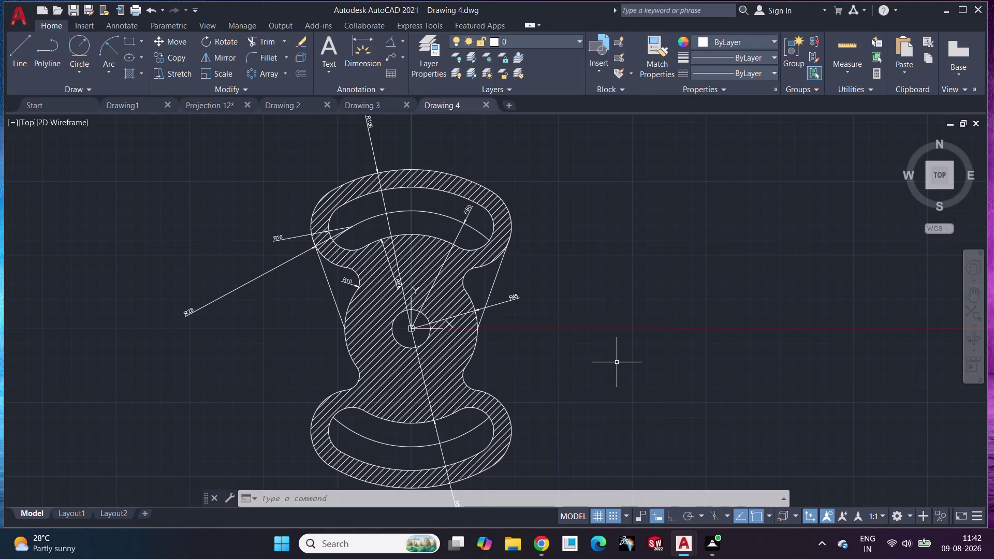
Look over the hatched part in Drawing 4, then start a new blank drawing, Drawing7.
scroll(down, 3)
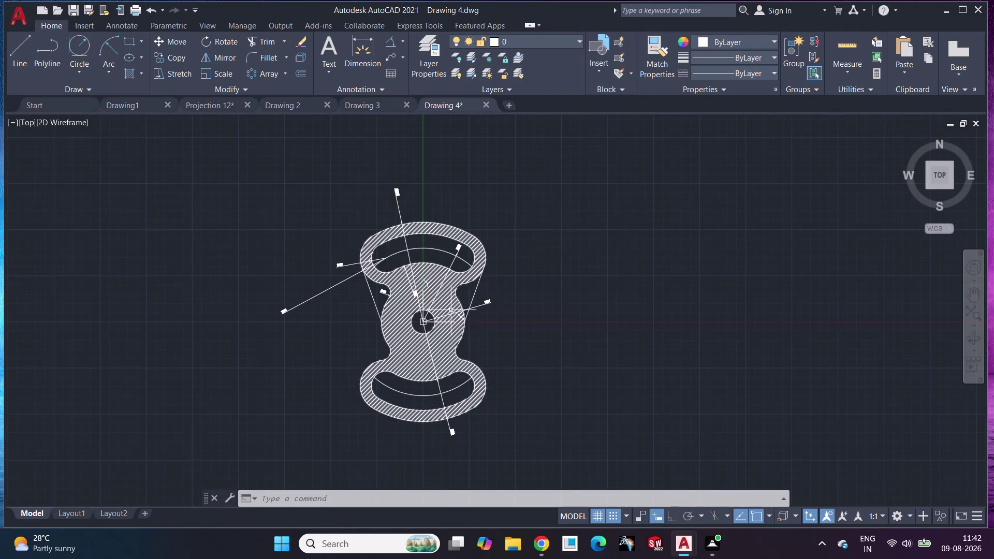
scroll(up, 3)
scroll(down, 3)
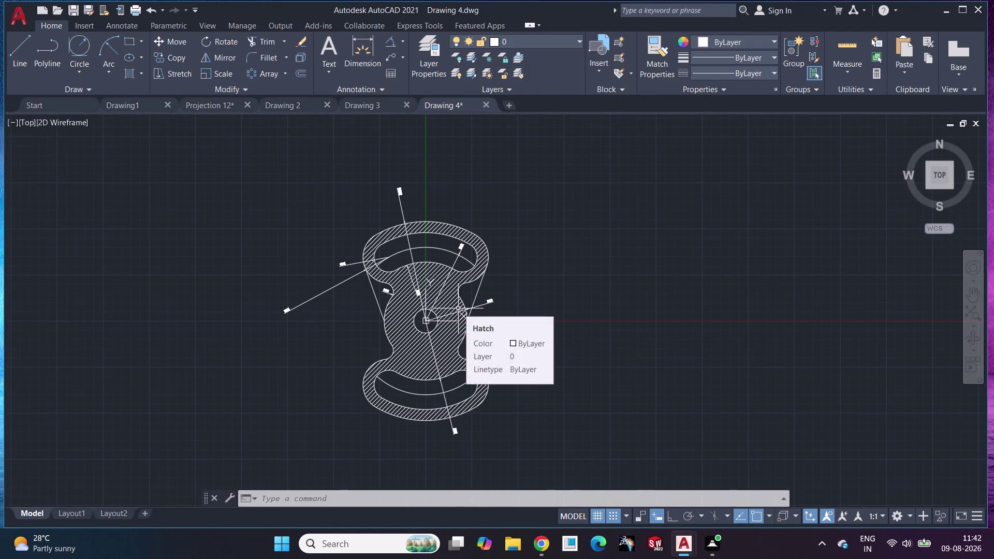
scroll(up, 3)
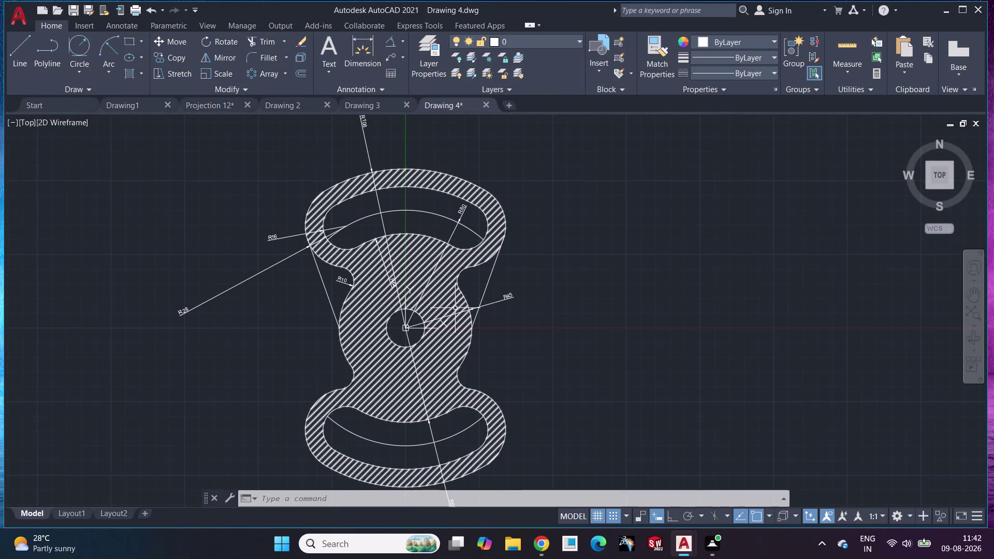
scroll(down, 3)
scroll(up, 3)
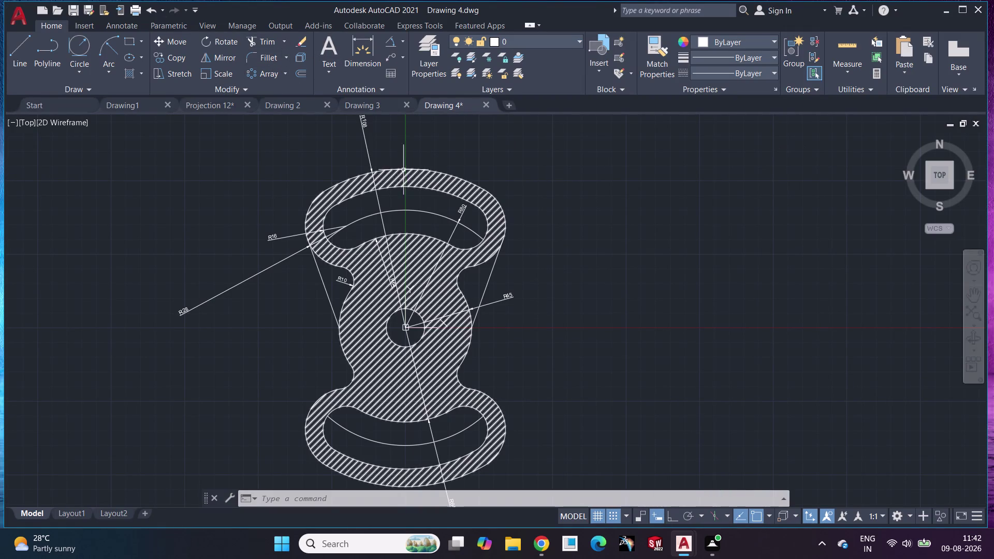
click(505, 105)
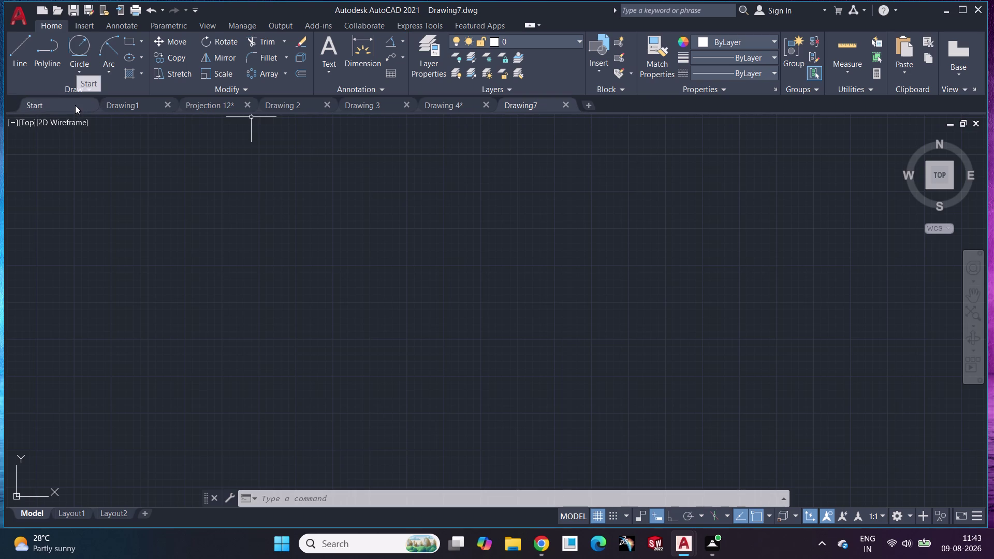
Draw a circle of radius 45 centred at 0,0.
key(c)
key(Return)
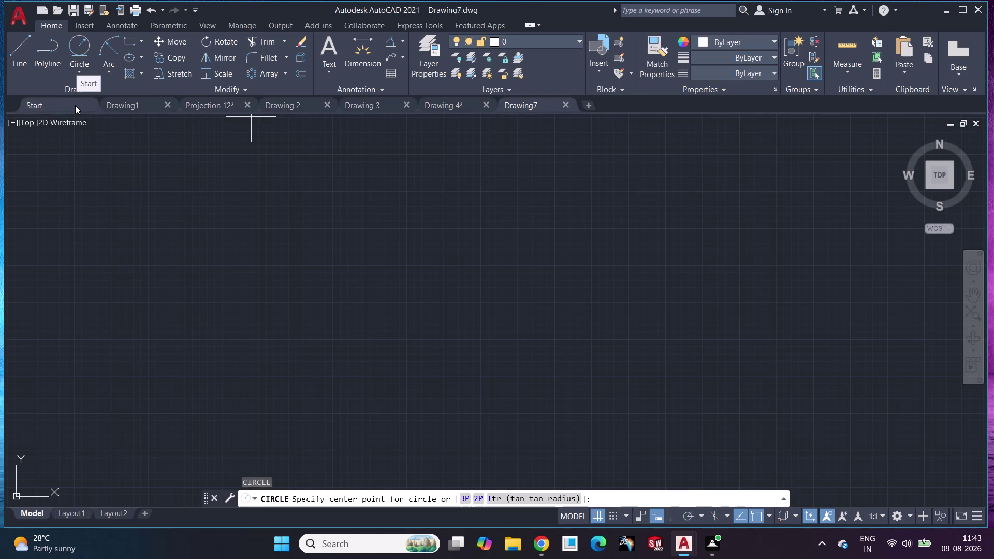
text(0,0)
key(Return)
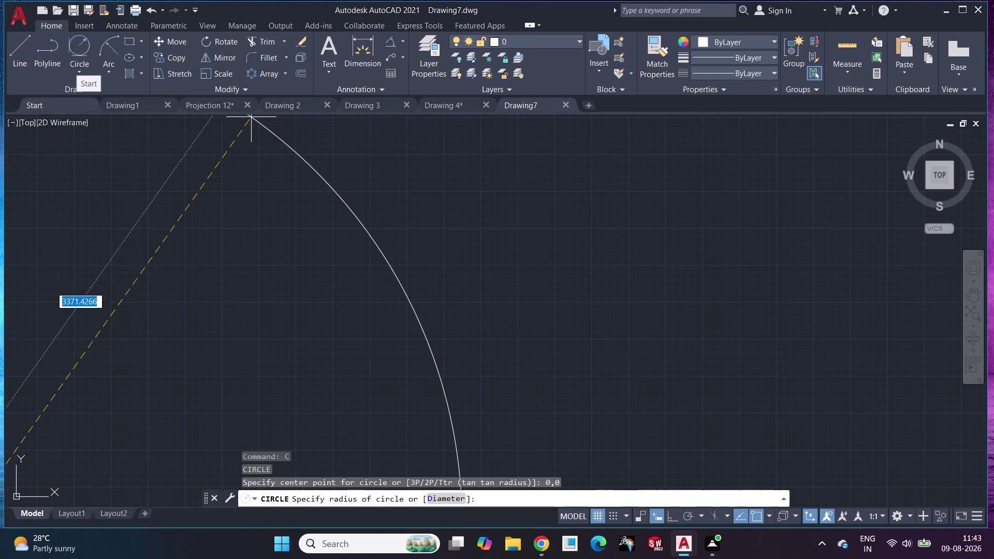
scroll(down, 3)
middle_drag(121, 191, 561, 147)
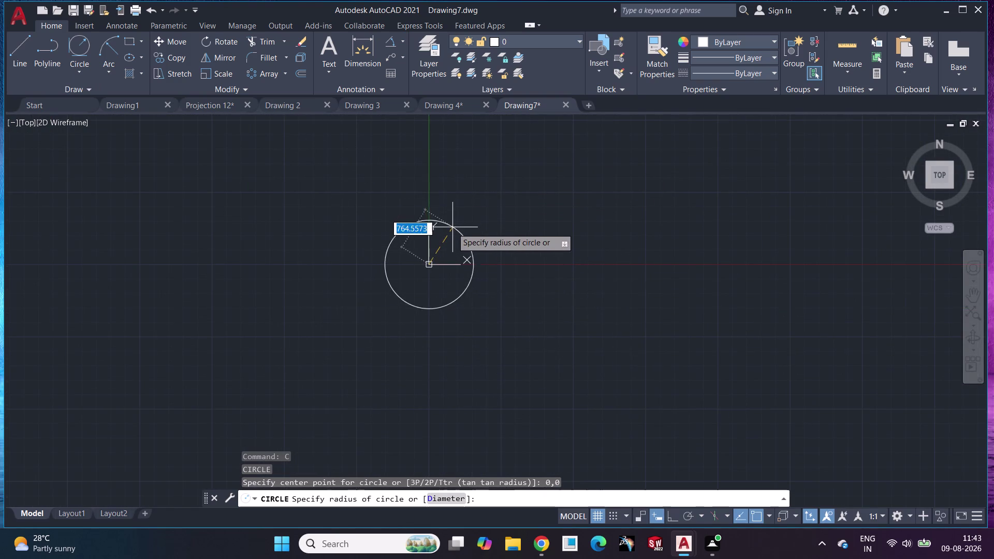
scroll(up, 3)
scroll(up, 3)
middle_drag(425, 242, 489, 153)
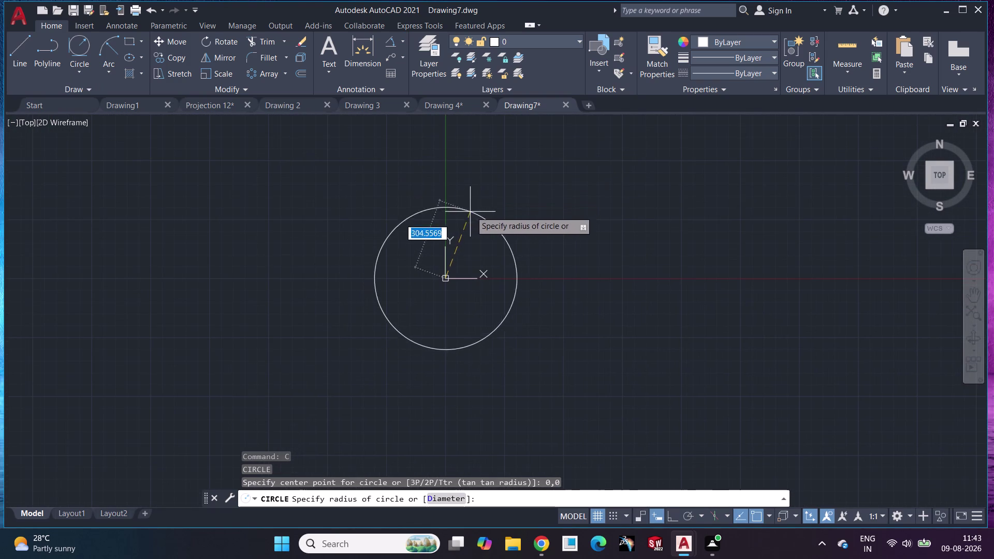
scroll(up, 3)
middle_drag(452, 221, 490, 137)
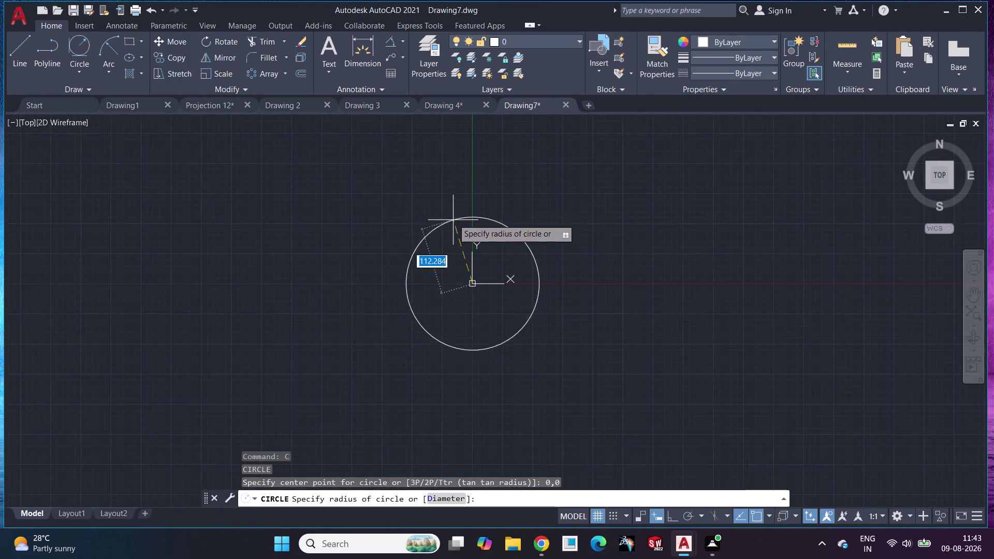
middle_click(453, 220)
scroll(up, 3)
middle_drag(453, 220, 405, 162)
scroll(up, 3)
middle_drag(468, 208, 443, 189)
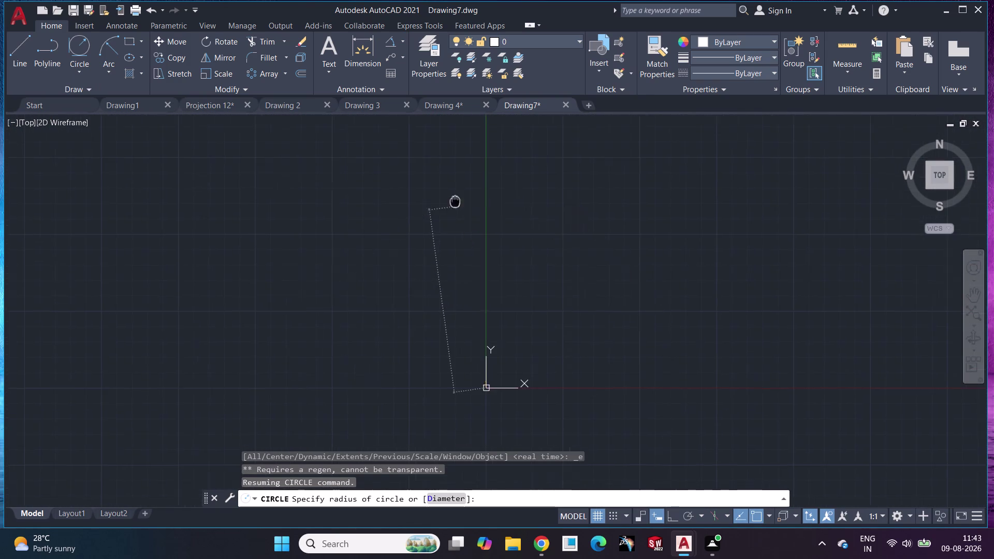
middle_drag(443, 189, 394, 116)
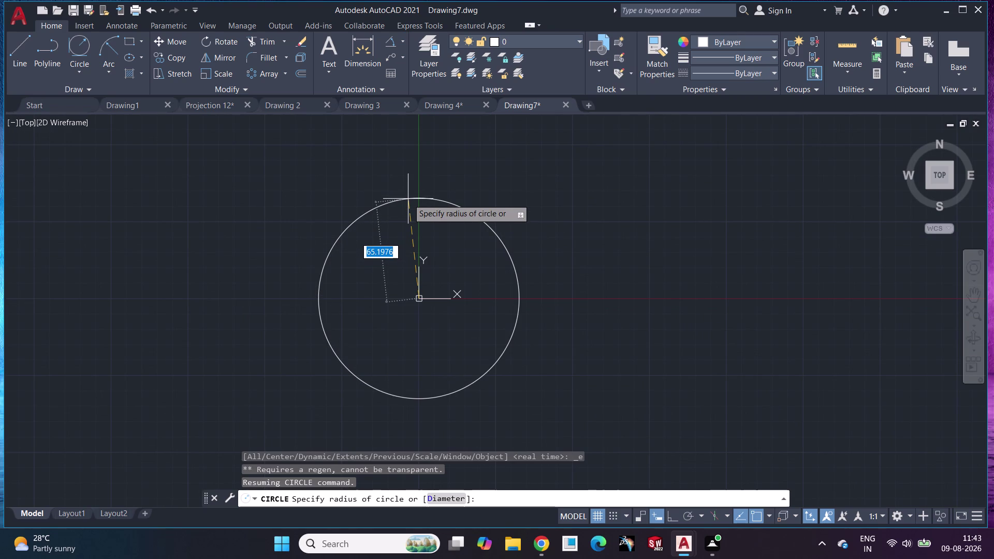
key(9)
key(BackSpace)
text(4)
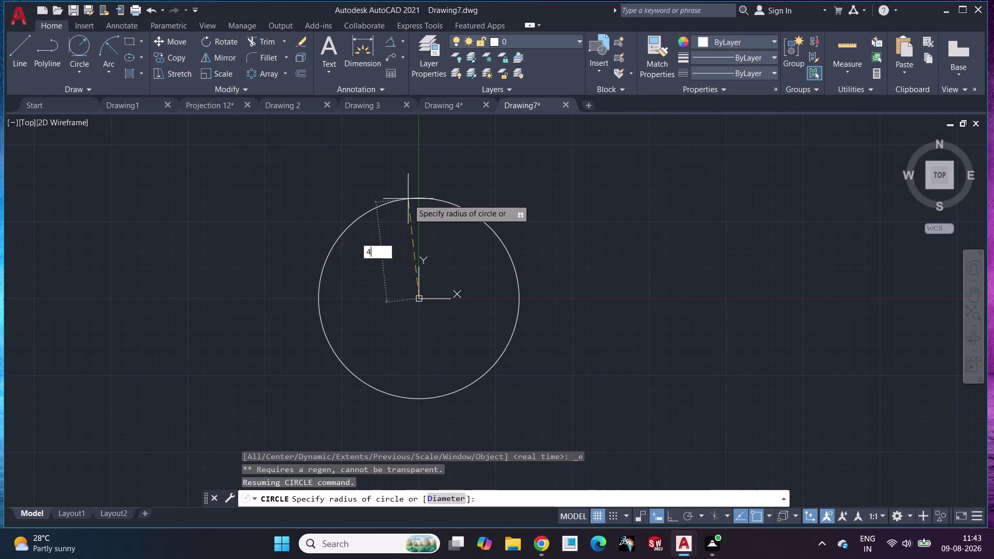
text(5)
key(Return)
scroll(up, 3)
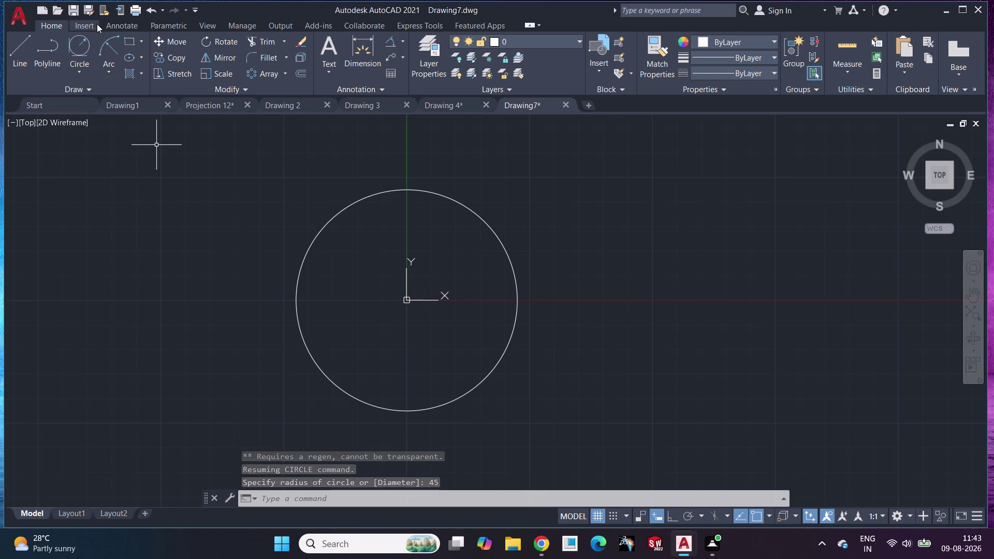
Start a second circle centred at the origin, 0,0.
key(c)
key(Return)
text(0,0)
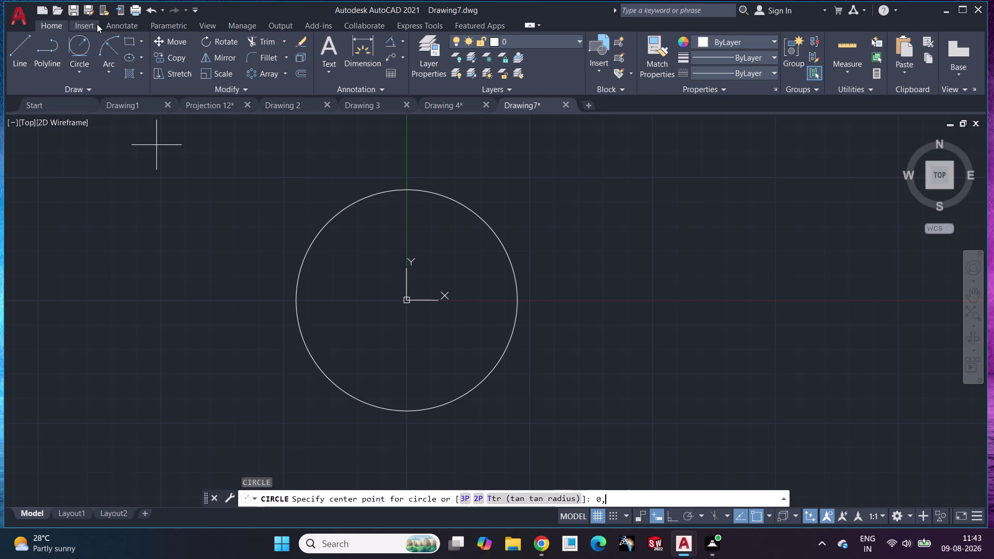
key(Return)
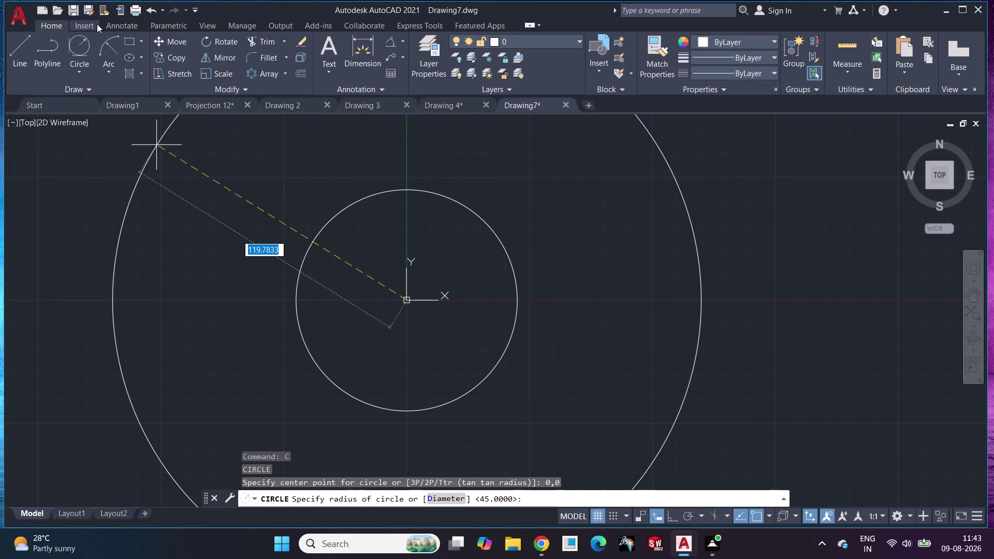
Cancel the oversized stray circle.
key(Escape)
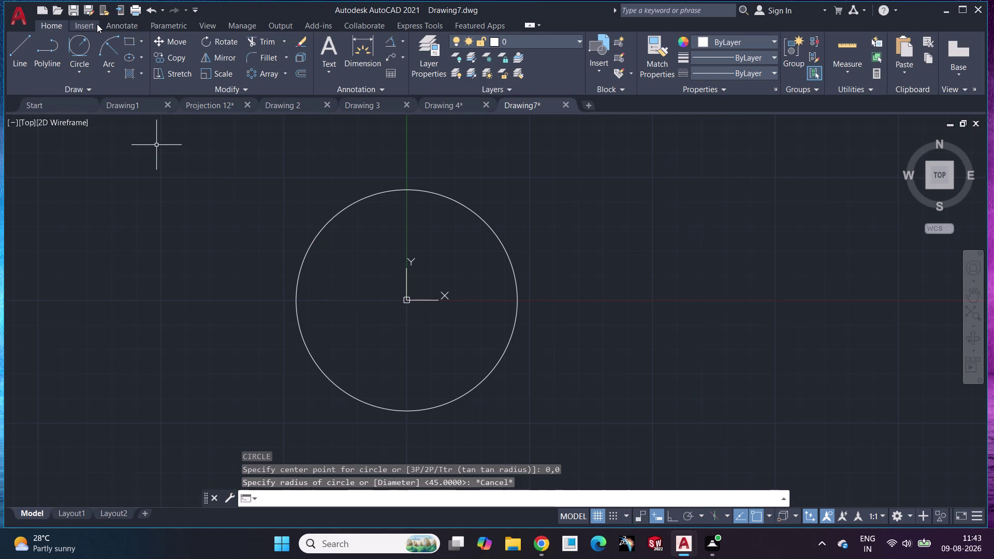
scroll(up, 3)
click(83, 66)
click(86, 68)
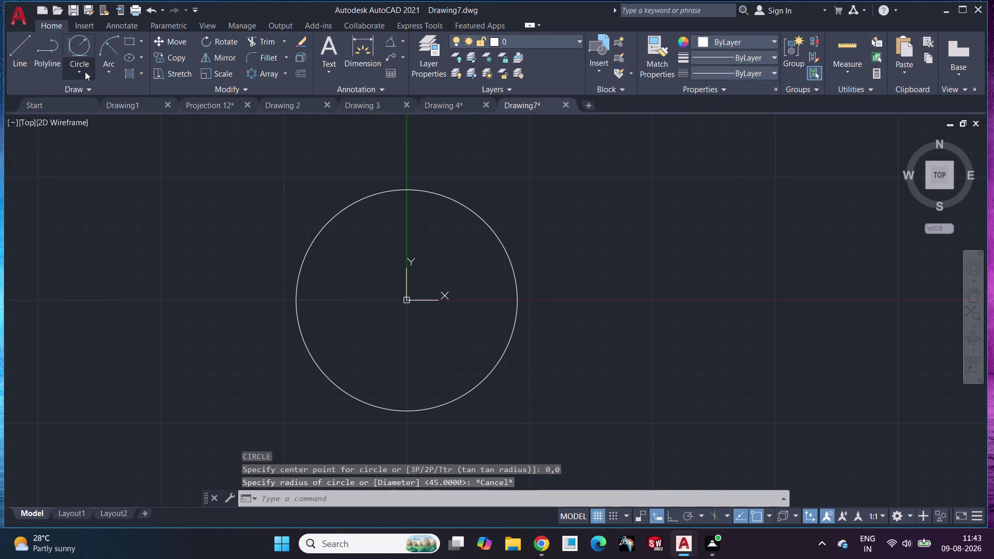
With Ortho on, draw a diameter-55 circle centred on the origin.
click(94, 113)
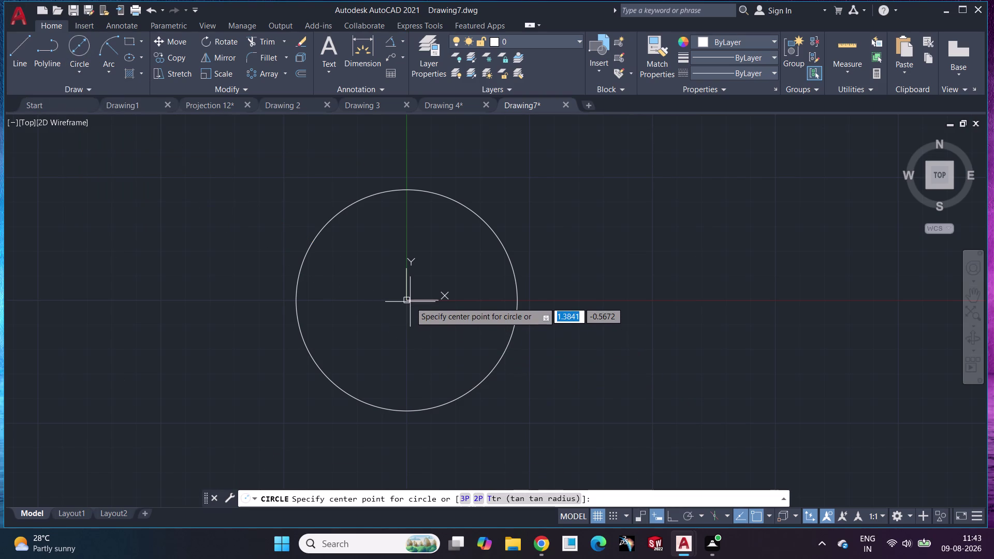
key(F8)
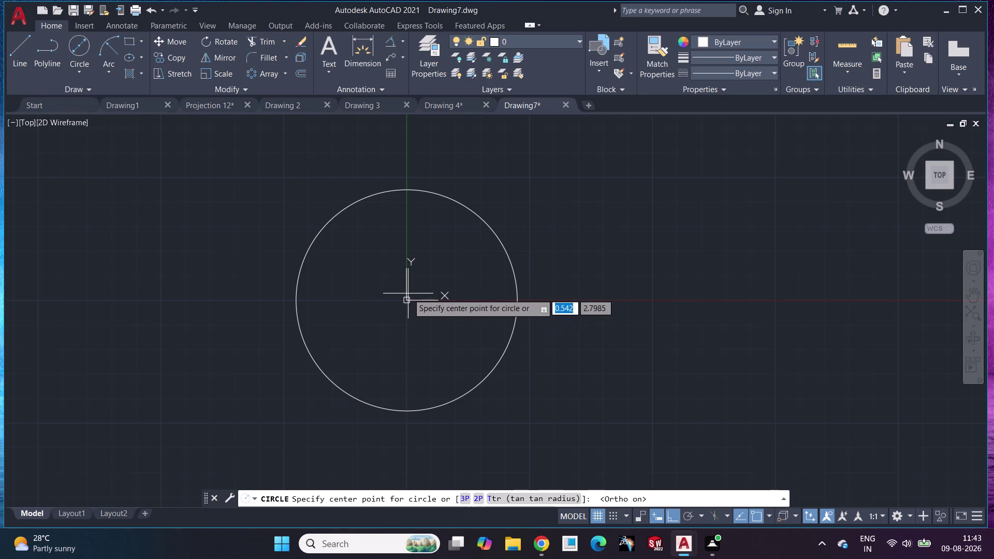
key(F12)
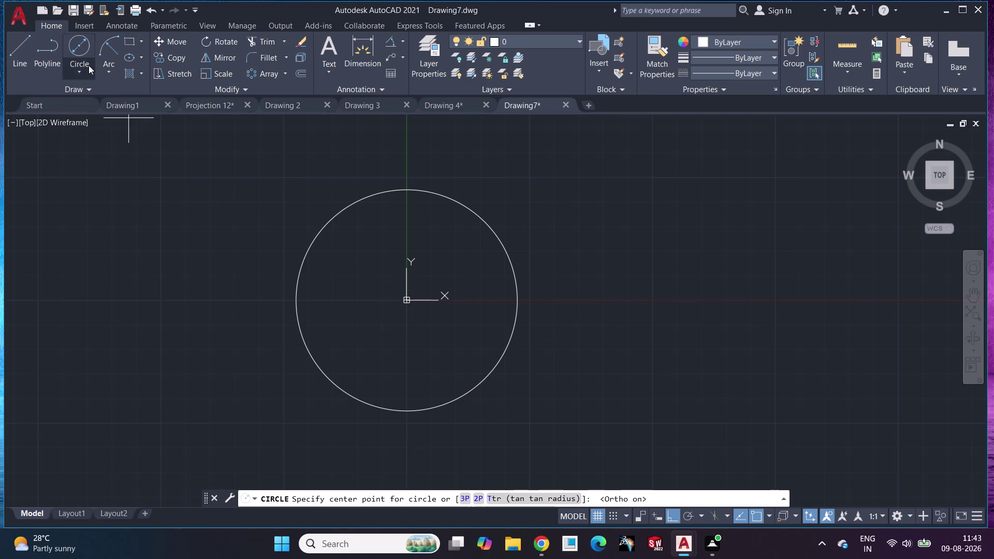
click(86, 53)
click(408, 303)
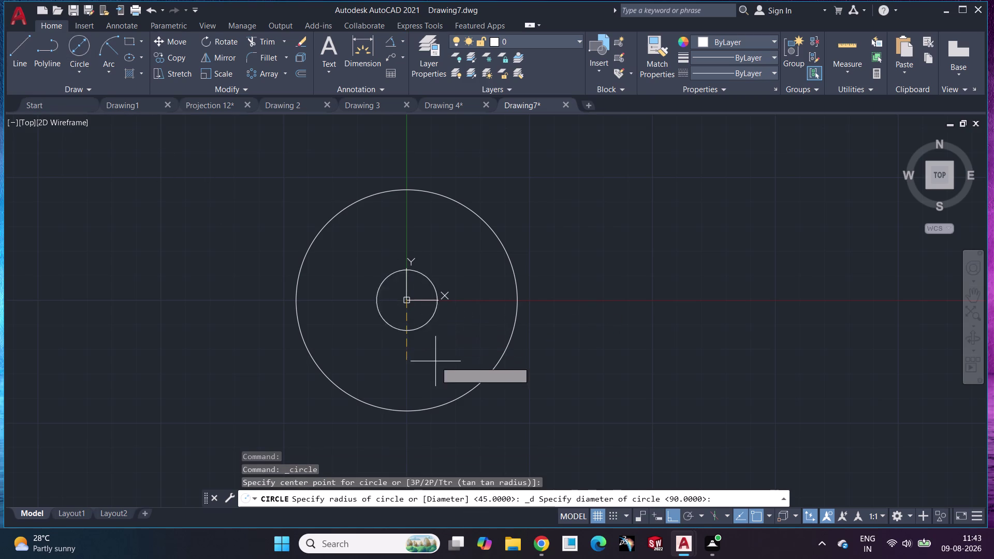
text(55)
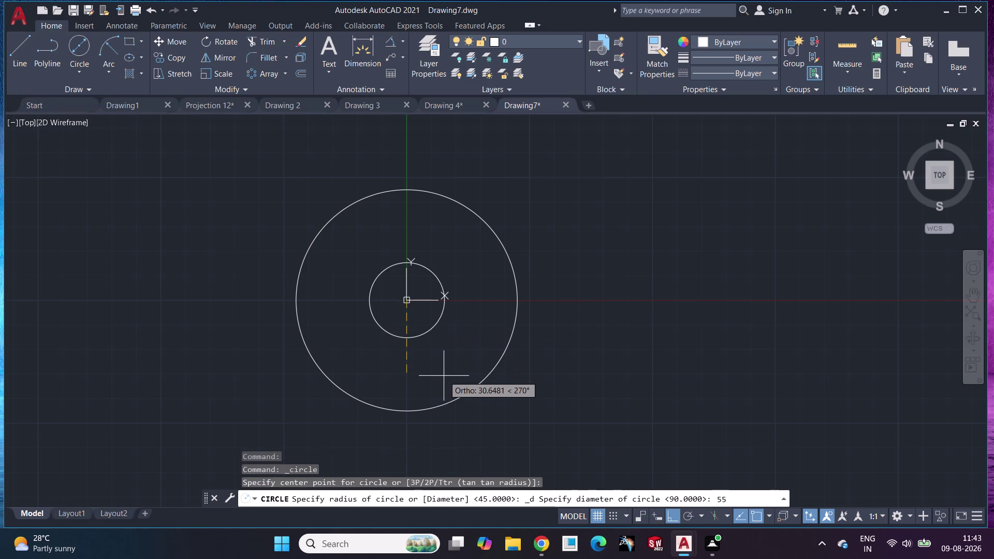
key(Return)
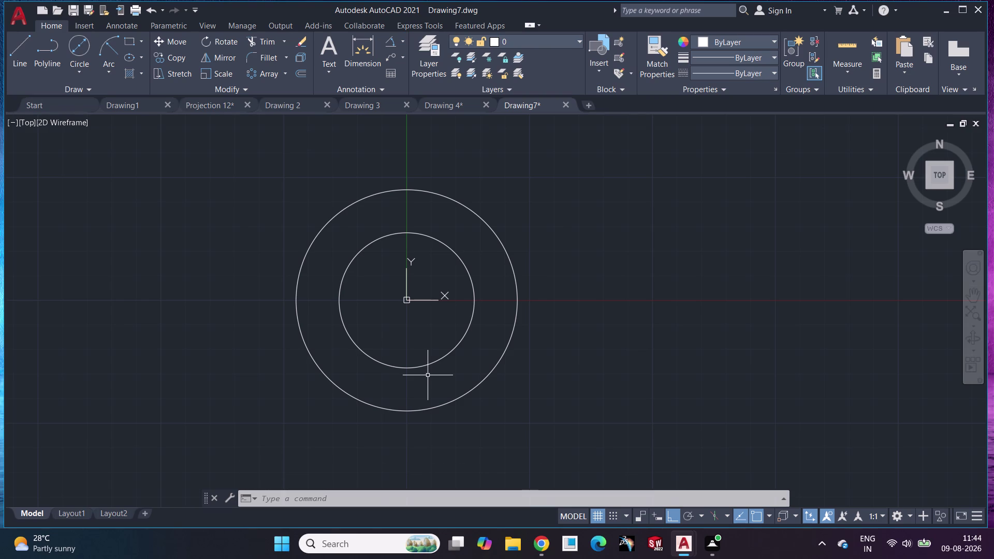
drag(14, 48, 15, 53)
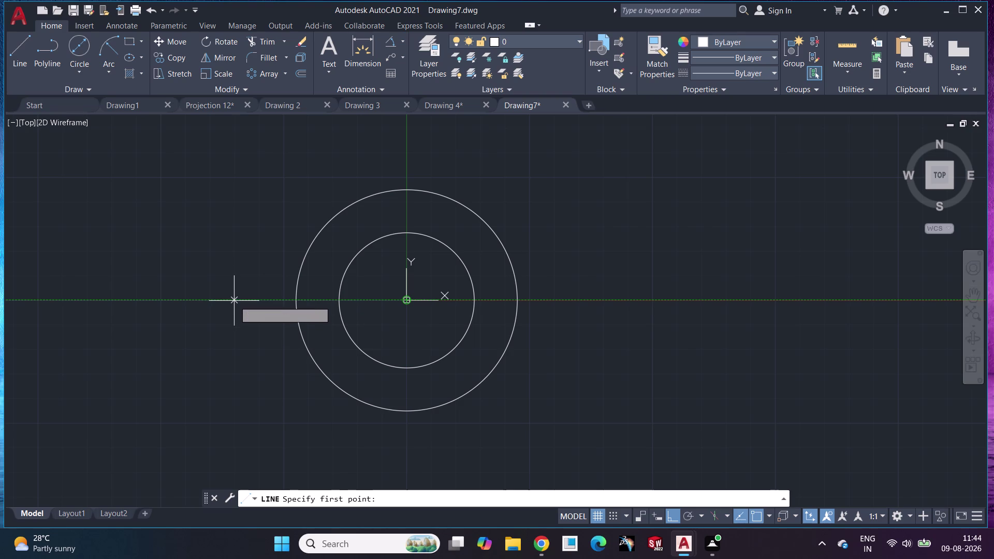
Draw a long horizontal line across the circles, then erase it.
click(234, 301)
click(570, 292)
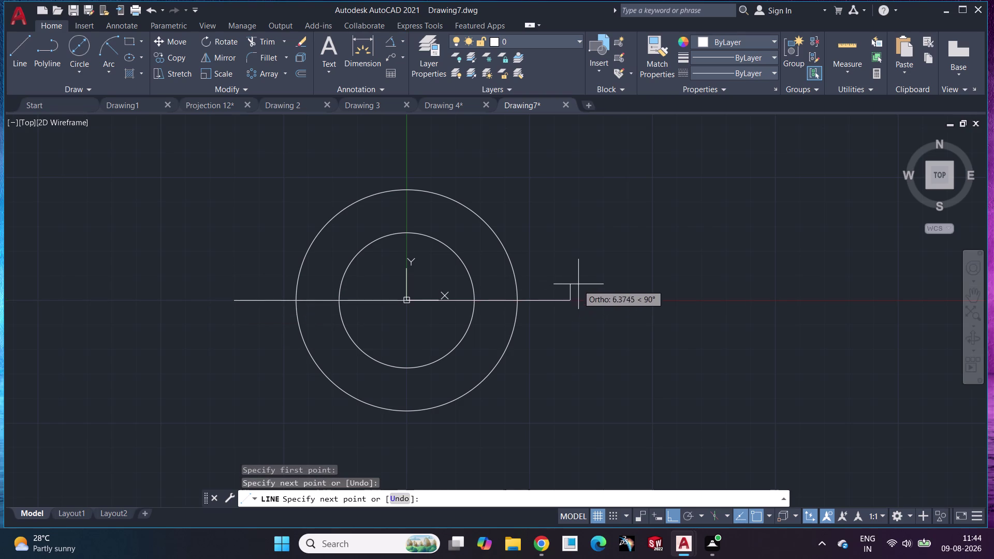
key(Escape)
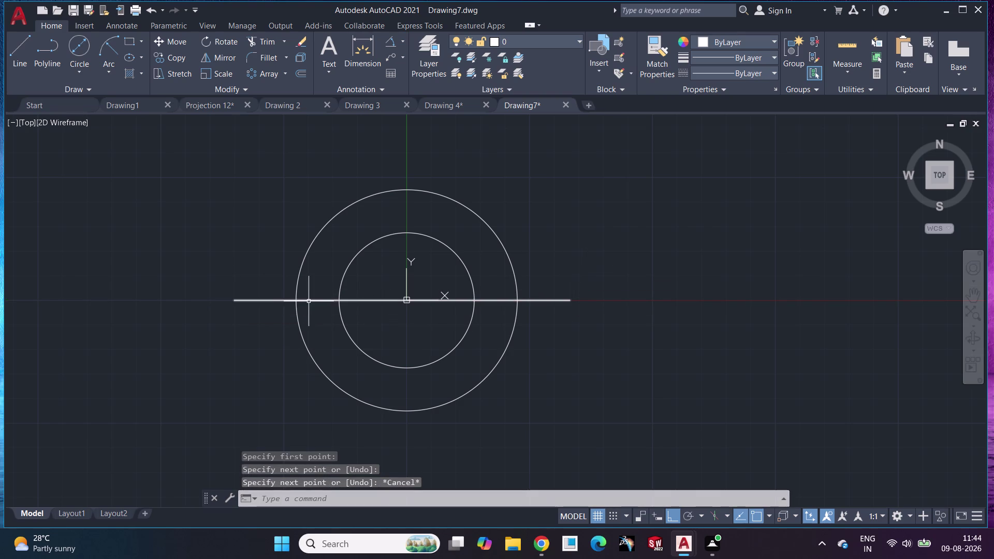
click(257, 301)
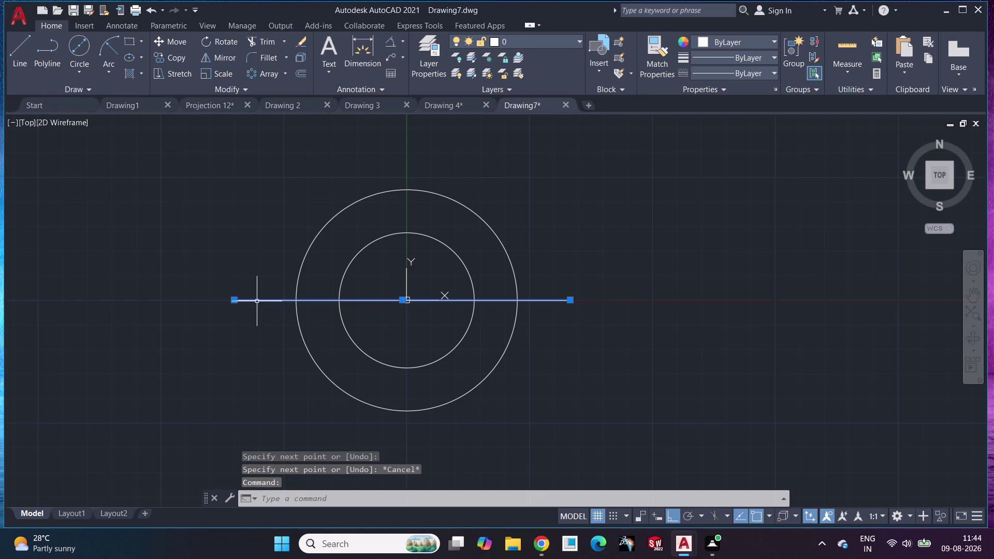
key(Delete)
Draw a short horizontal line from the outer circle to the inner circle on the left.
click(21, 41)
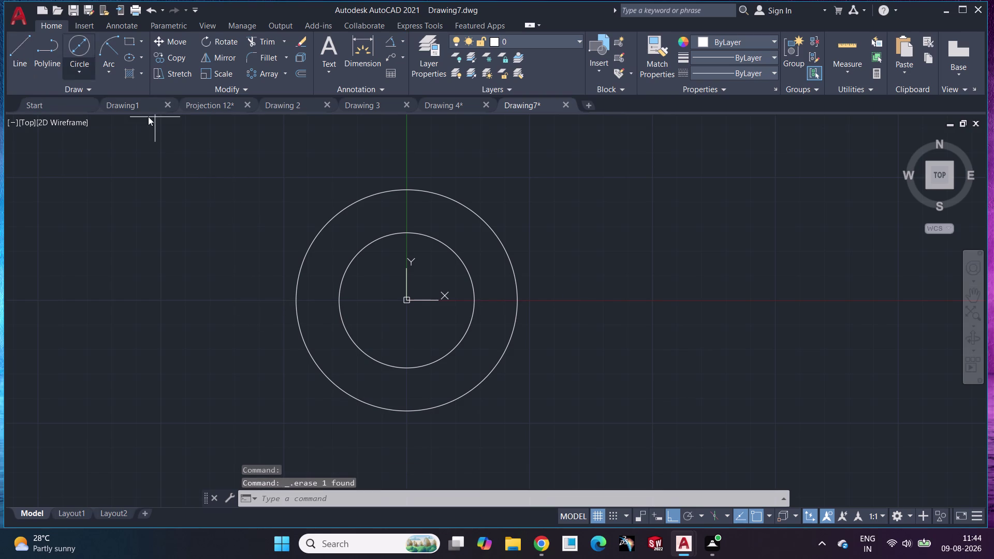
click(295, 302)
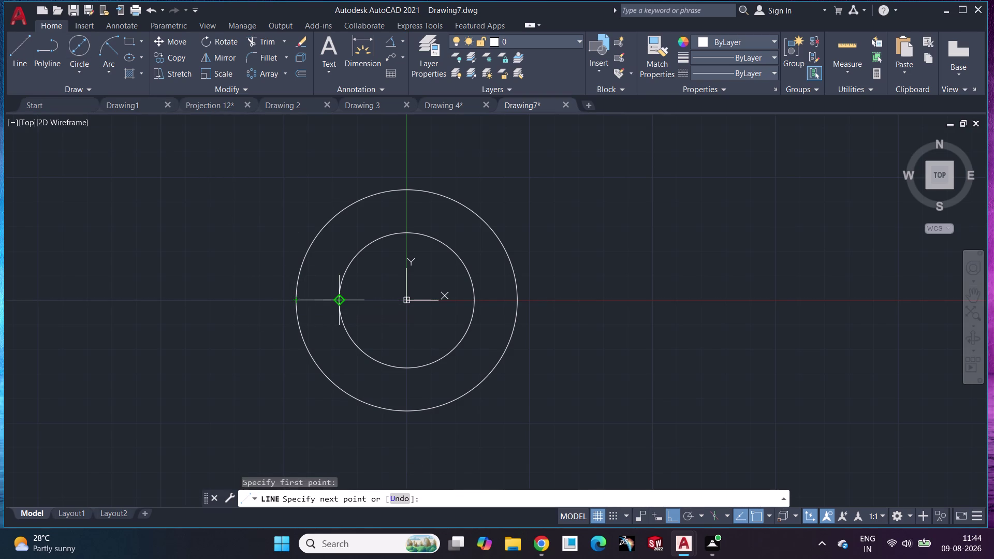
click(343, 301)
key(Escape)
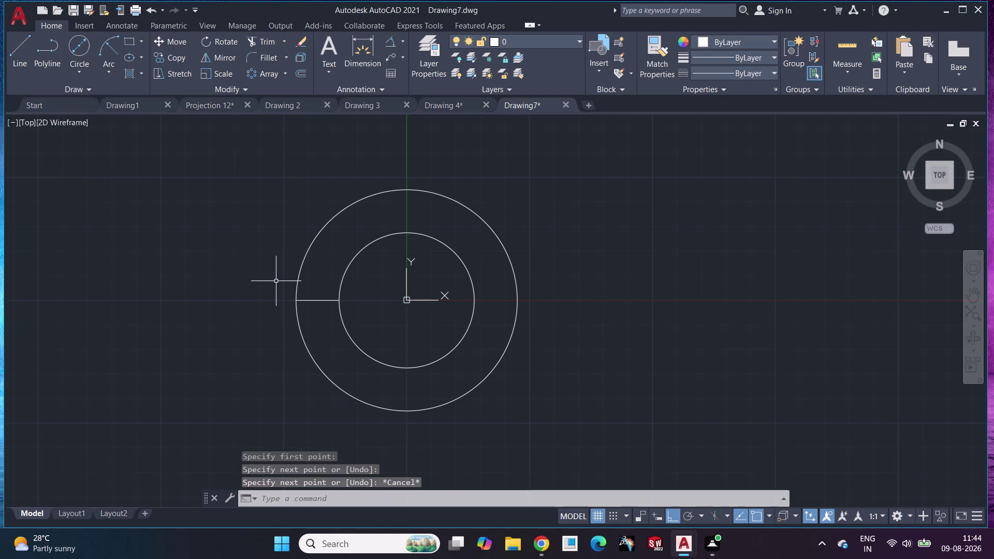
key(p)
key(BackSpace)
key(o)
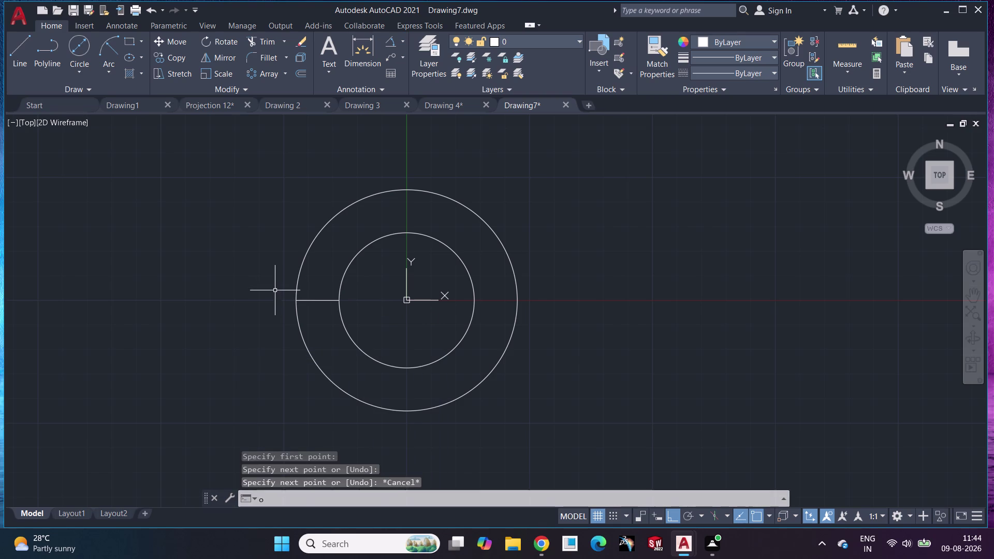
click(297, 359)
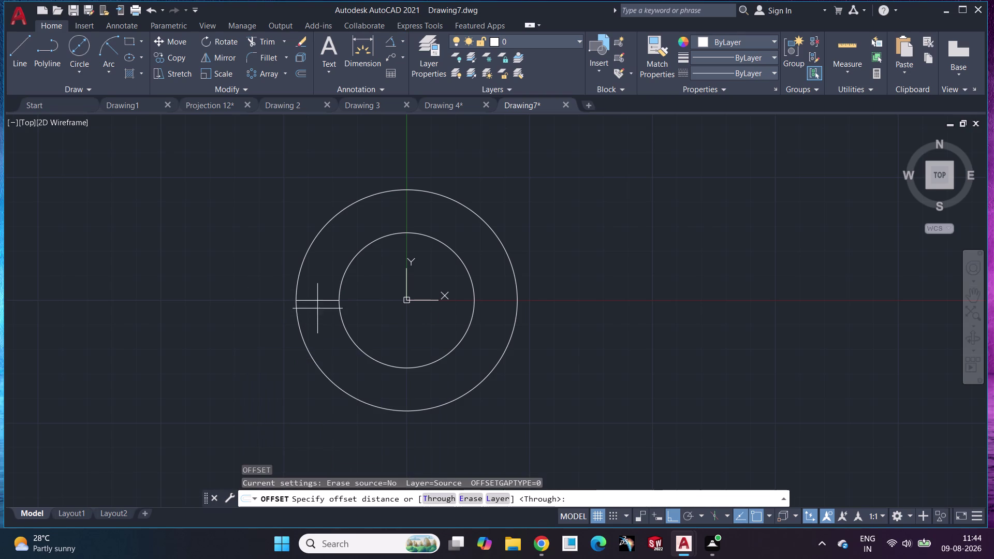
Offset the bridging line 4 units above it and 4 units below it.
click(314, 303)
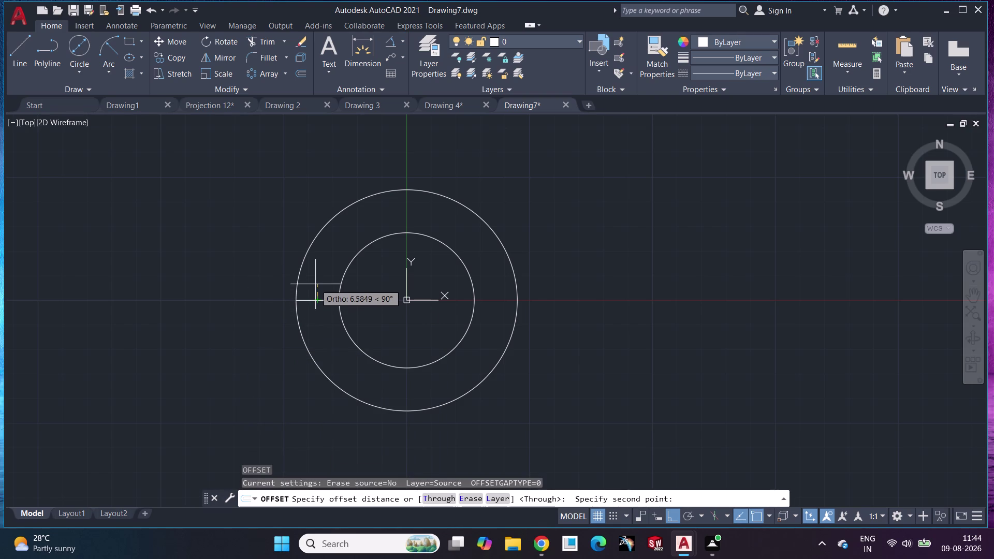
key(4)
key(Return)
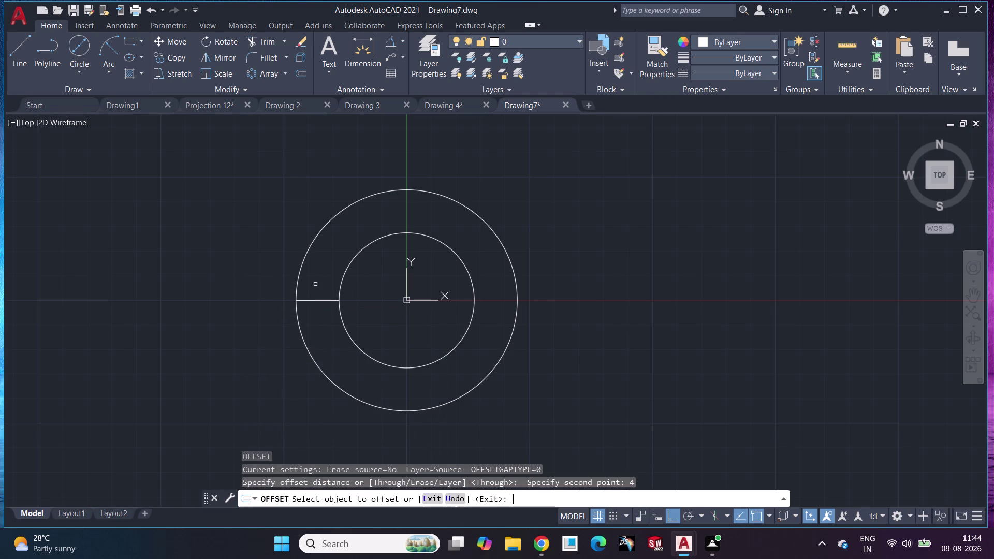
click(314, 304)
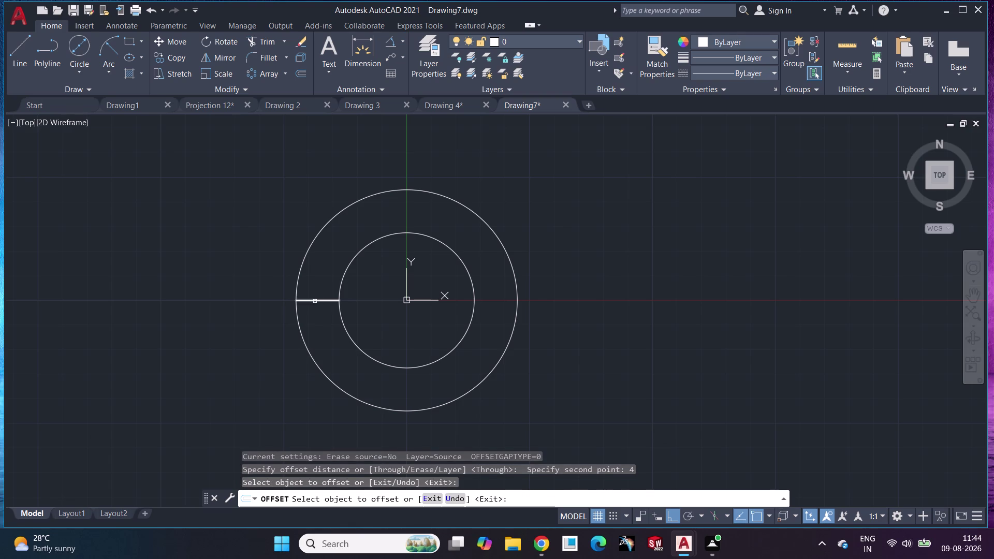
click(315, 302)
click(315, 287)
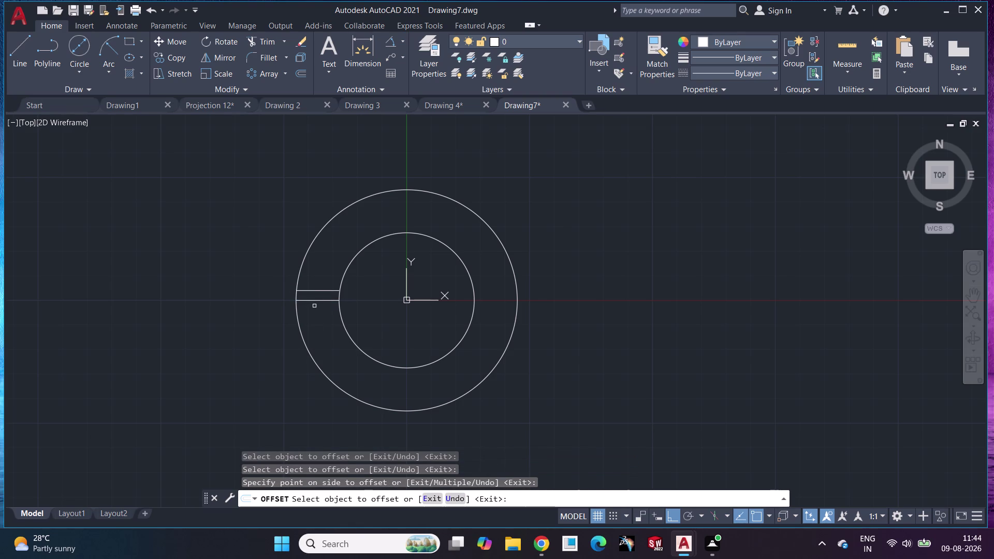
click(318, 301)
click(318, 319)
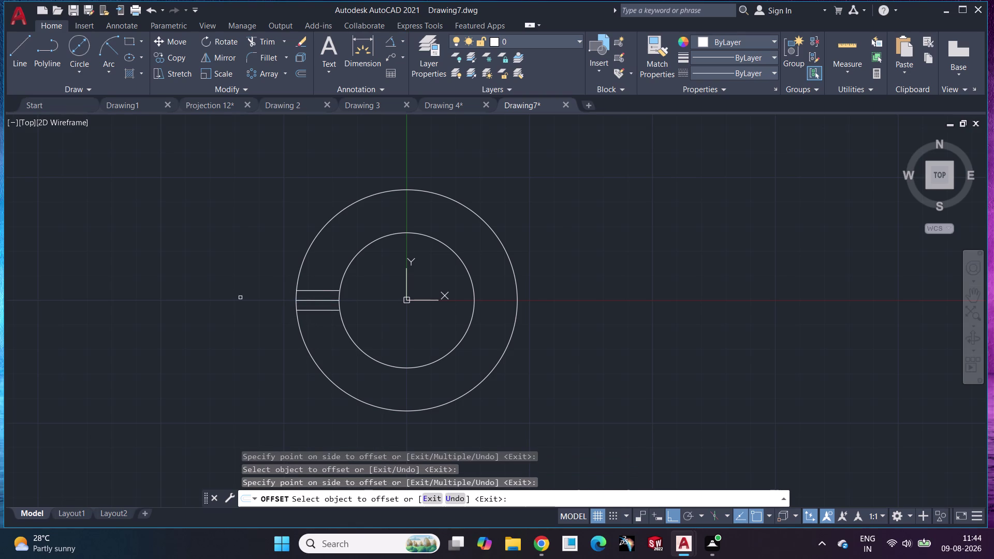
key(Escape)
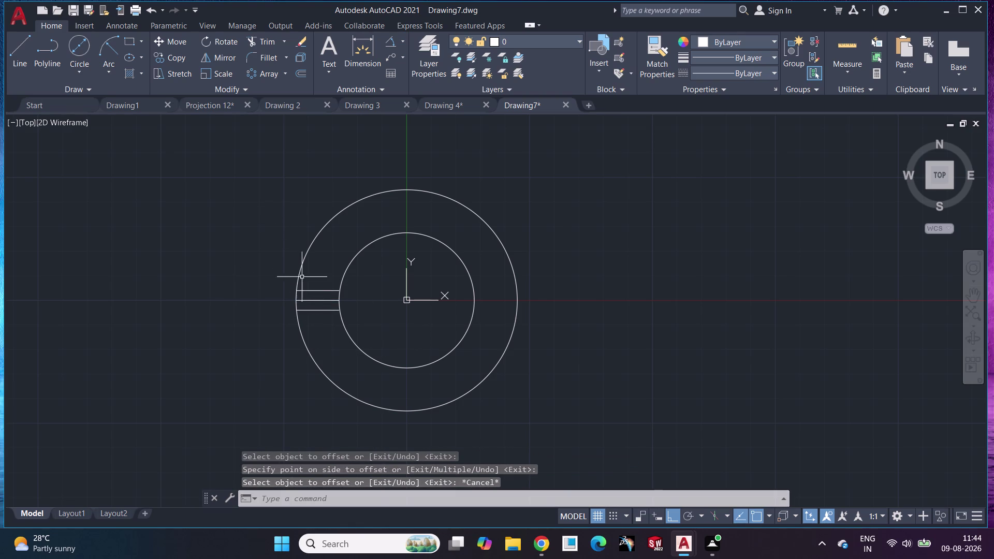
click(327, 309)
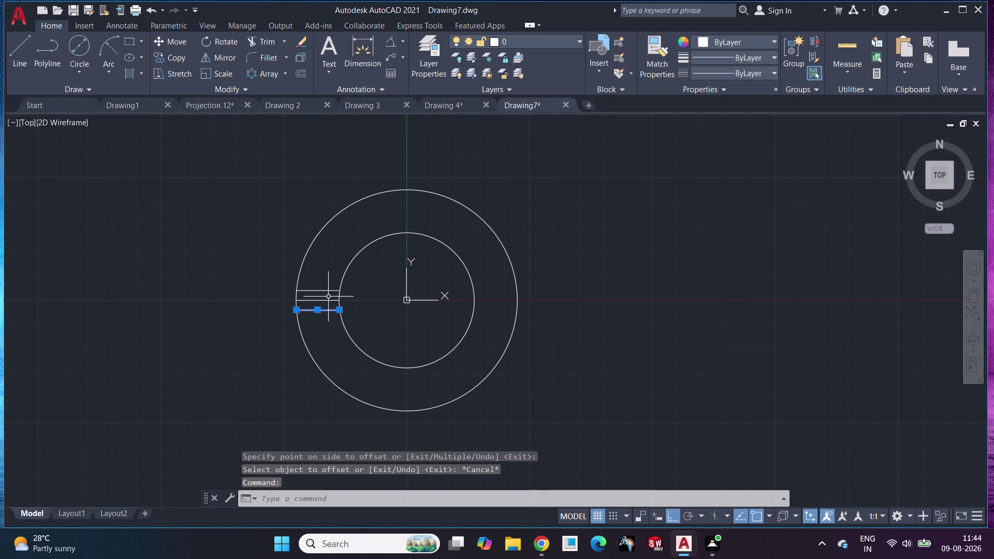
Select the three slot lines and try mirroring them about the ring centre, then abandon it.
click(325, 300)
click(324, 291)
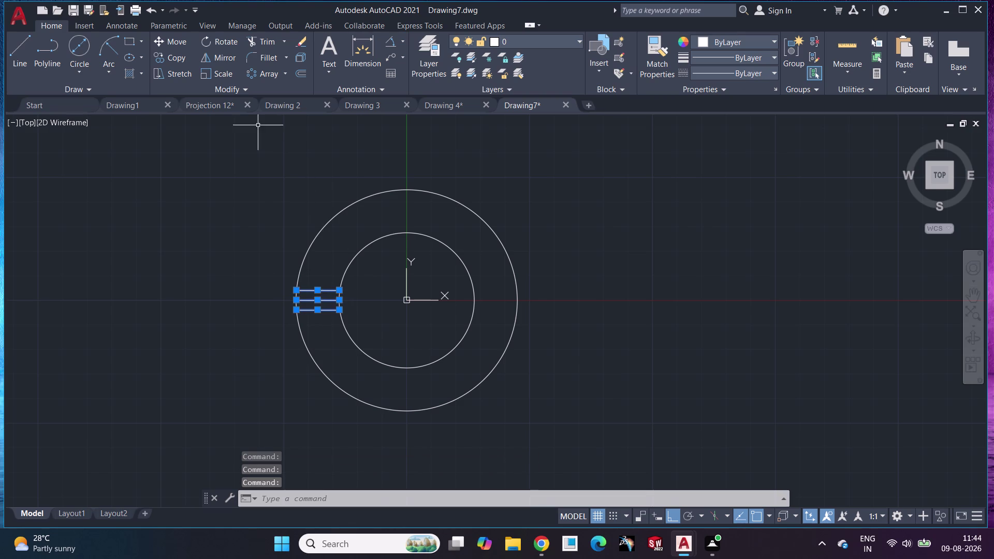
click(214, 60)
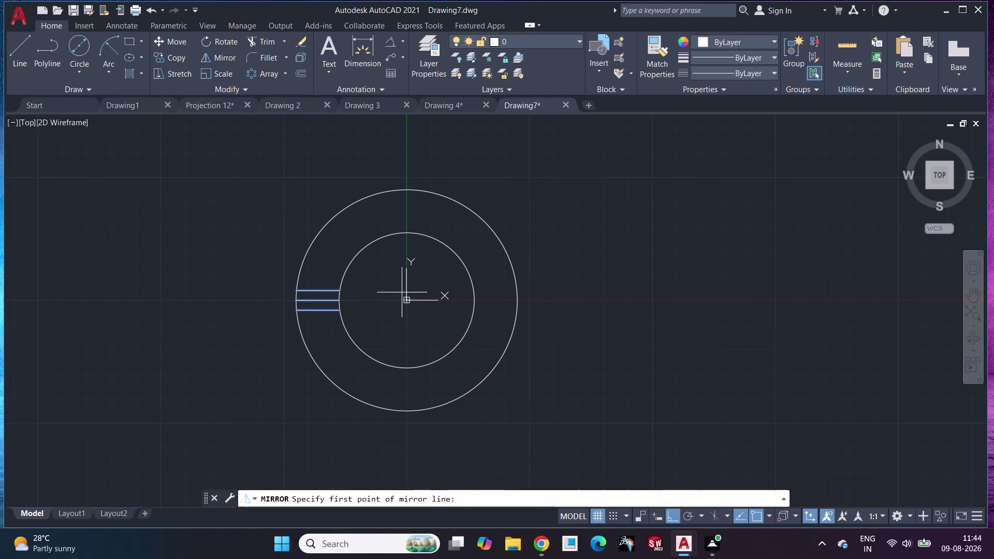
click(406, 301)
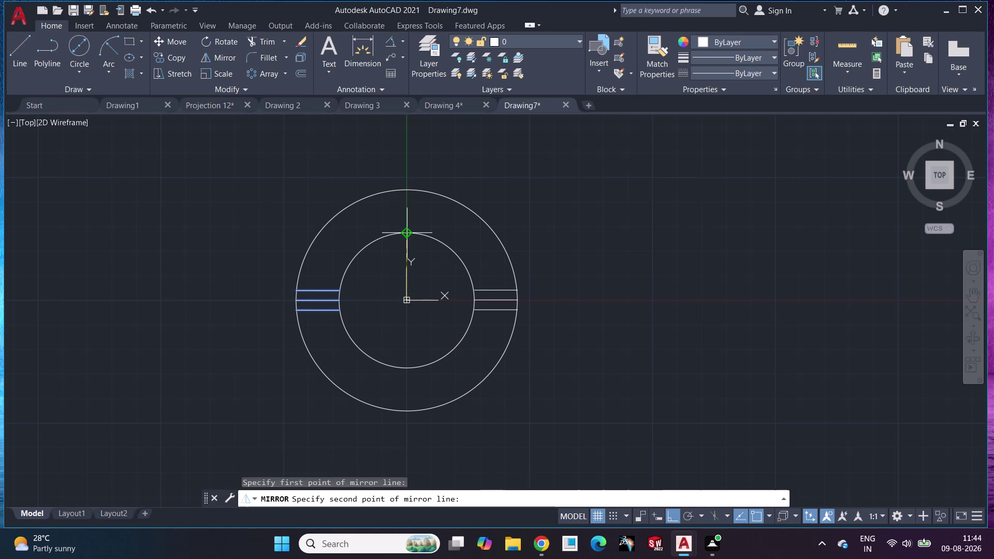
key(Escape)
Try a polar array on the slot lines, cancel it, and delete the middle line.
click(265, 71)
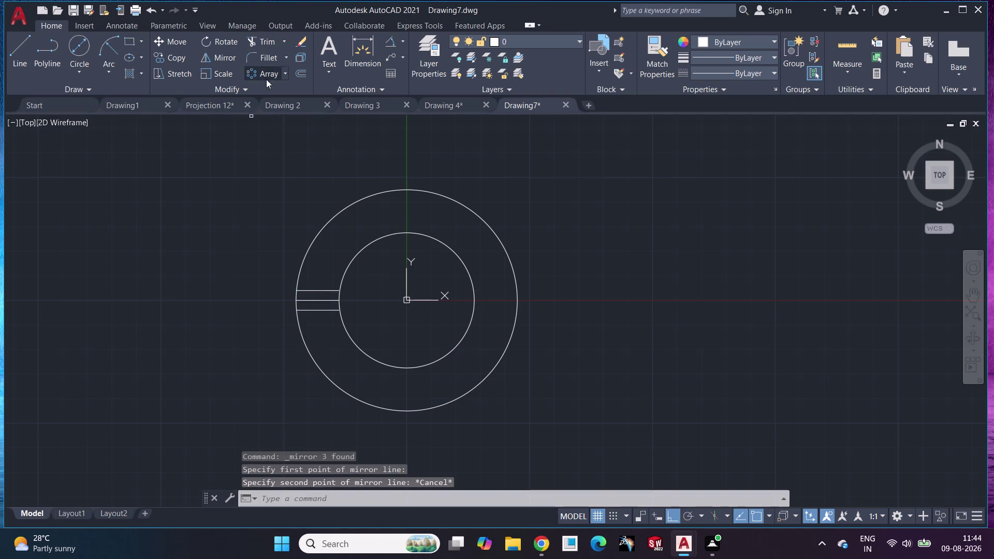
click(324, 291)
click(323, 304)
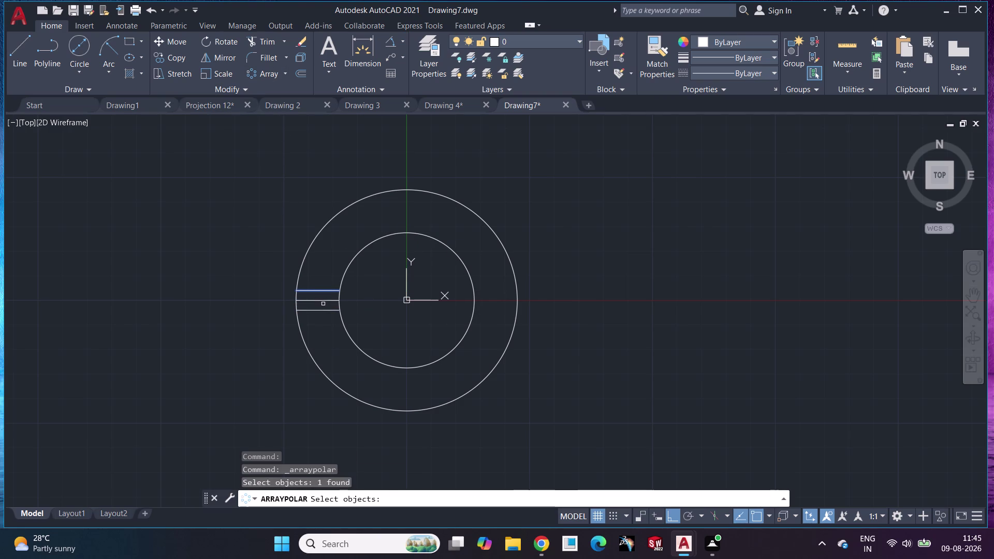
key(Escape)
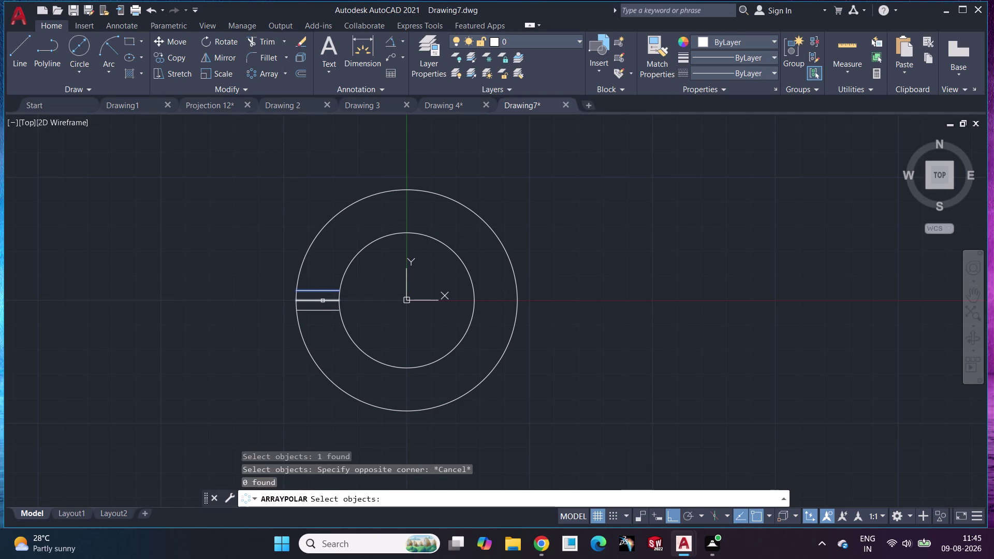
click(322, 301)
click(324, 312)
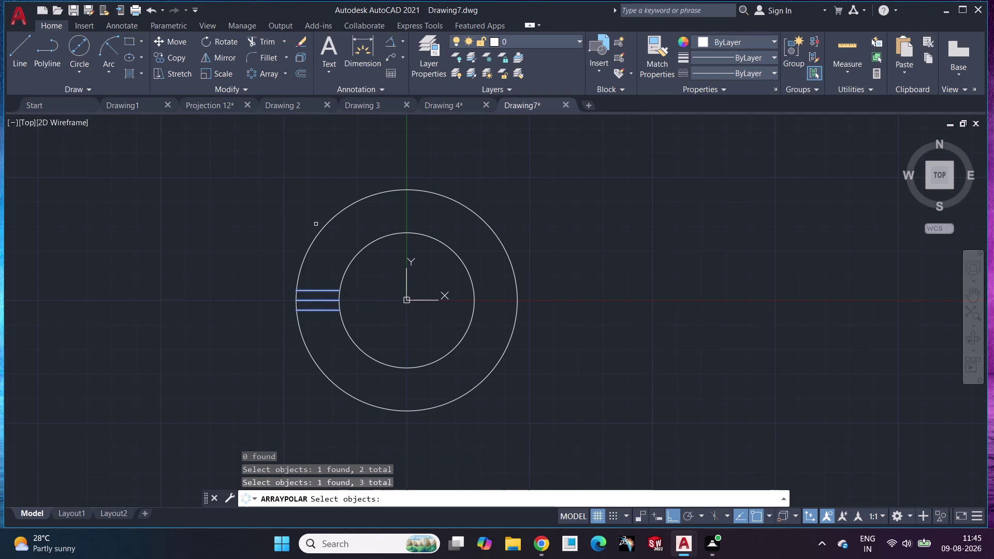
click(263, 76)
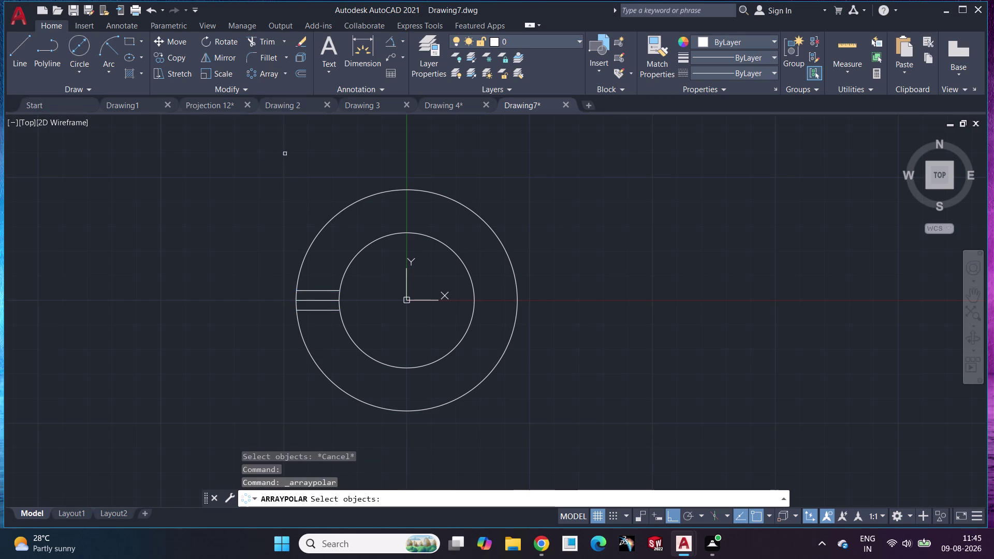
key(Return)
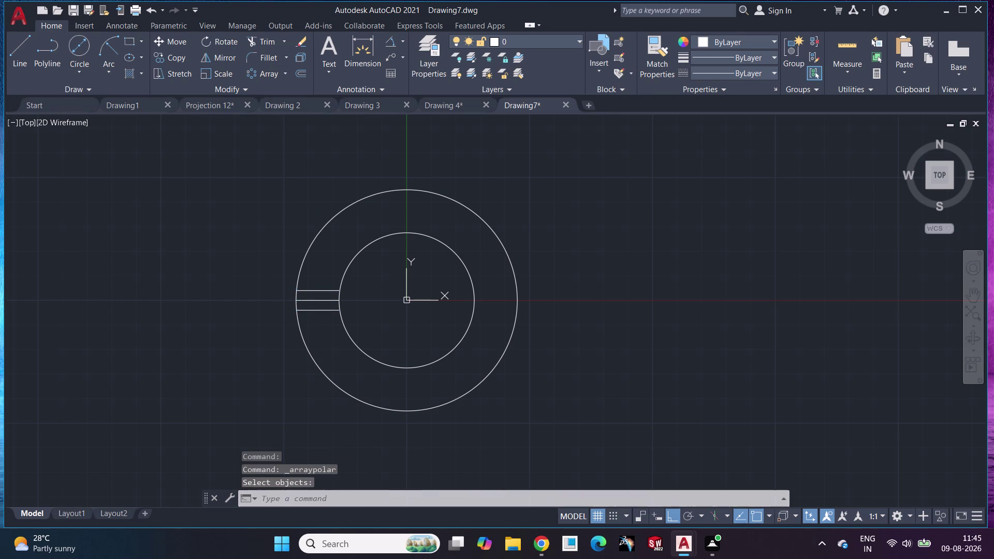
key(Escape)
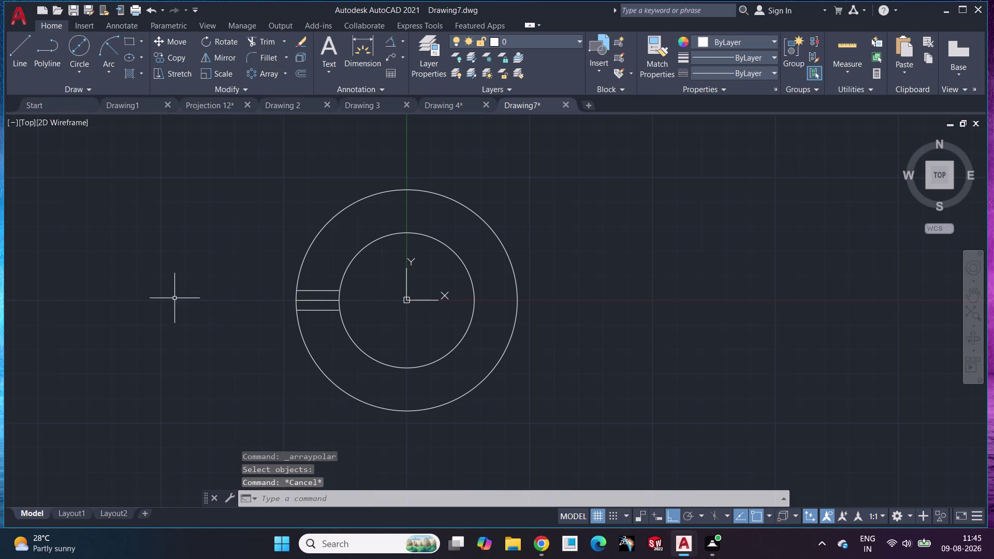
click(318, 302)
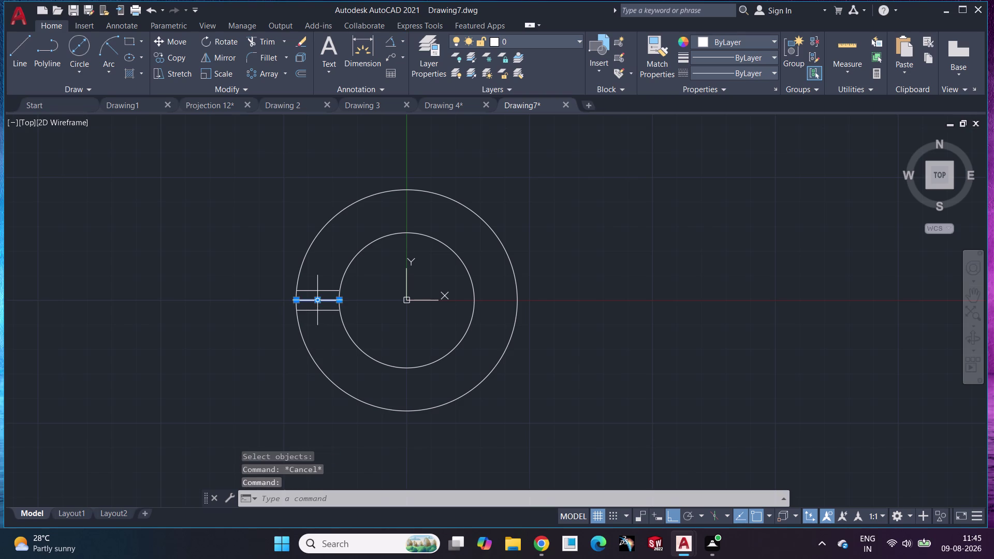
key(Delete)
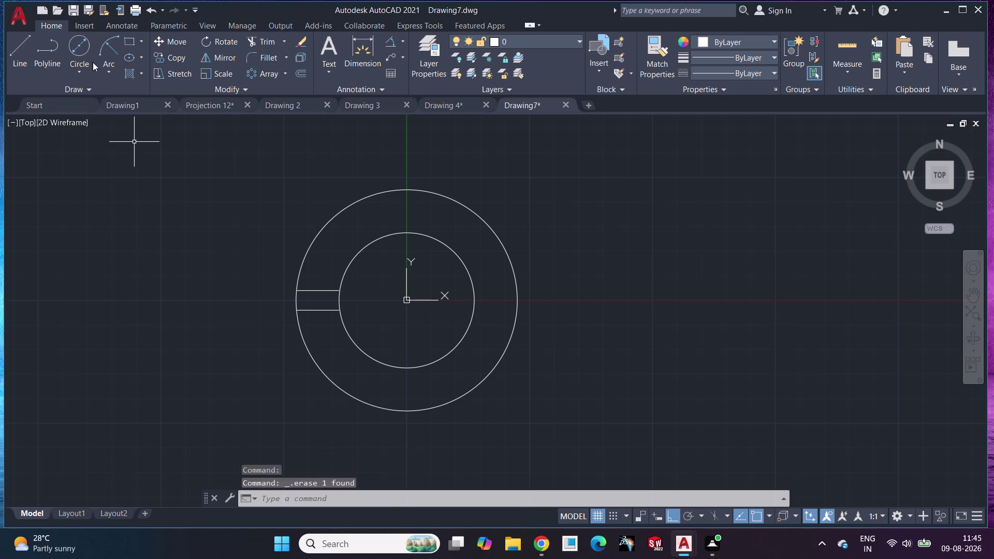
click(13, 55)
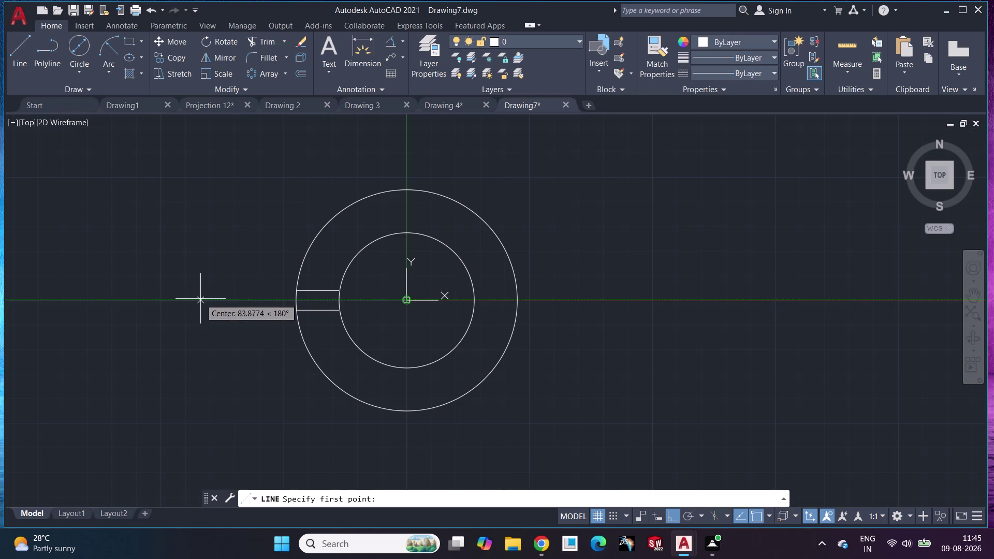
click(200, 299)
click(605, 287)
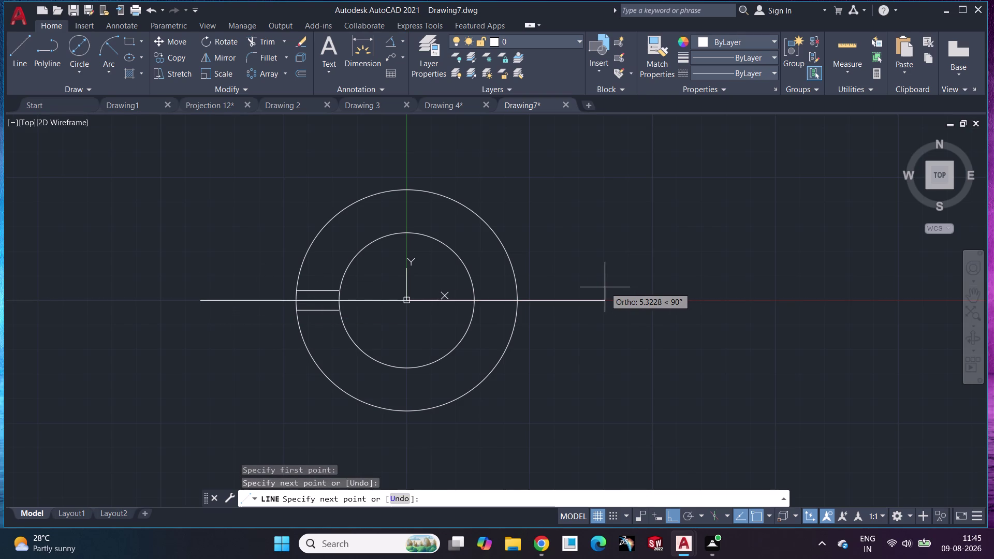
key(Escape)
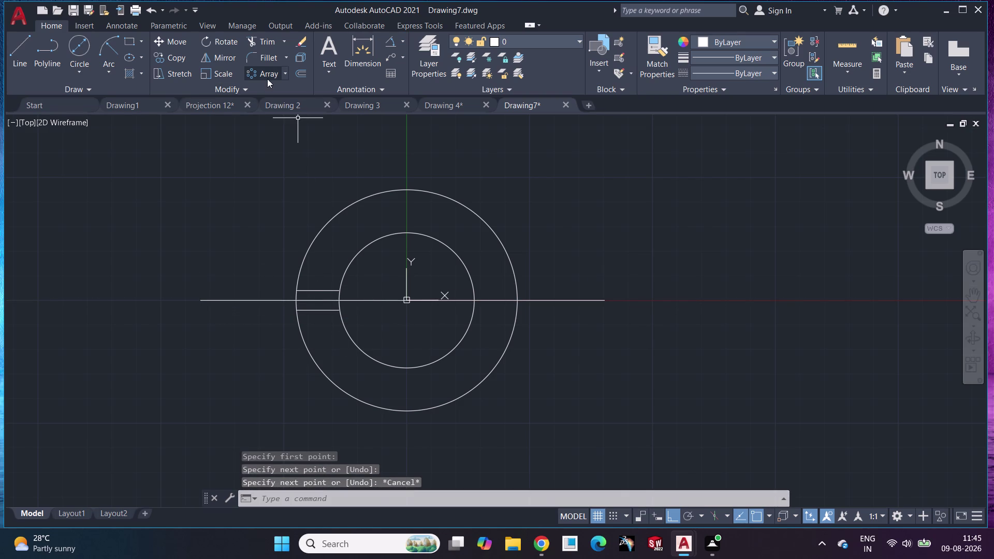
click(267, 79)
click(318, 288)
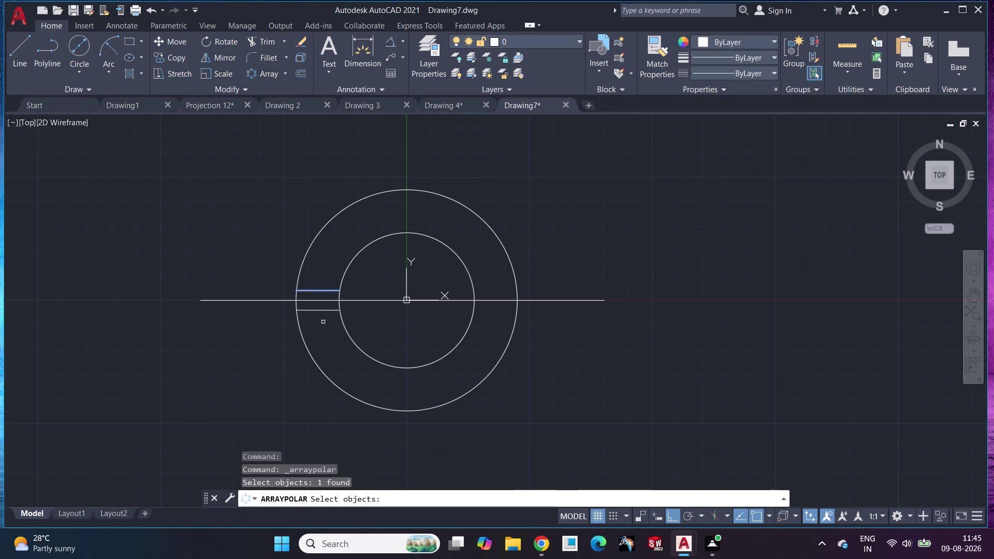
click(328, 312)
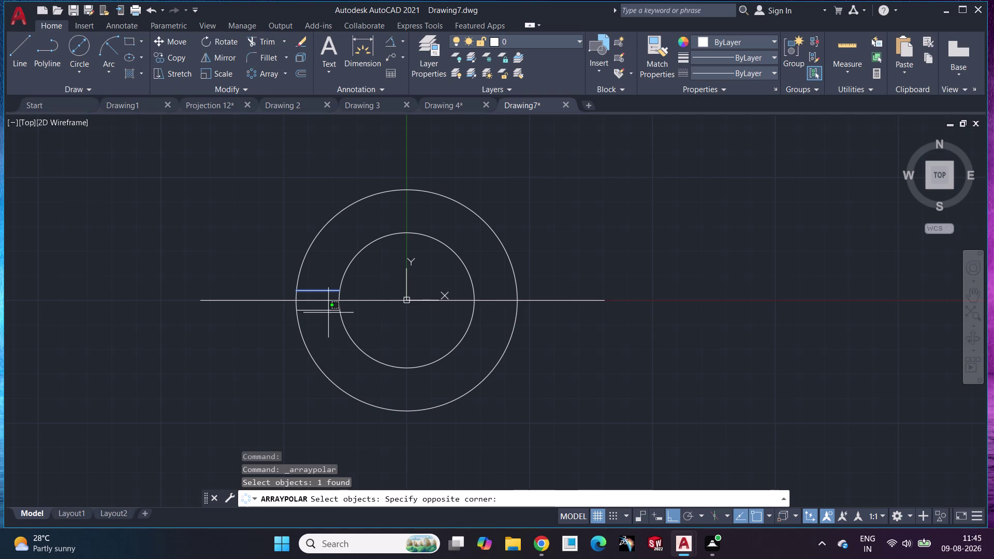
key(Escape)
click(329, 309)
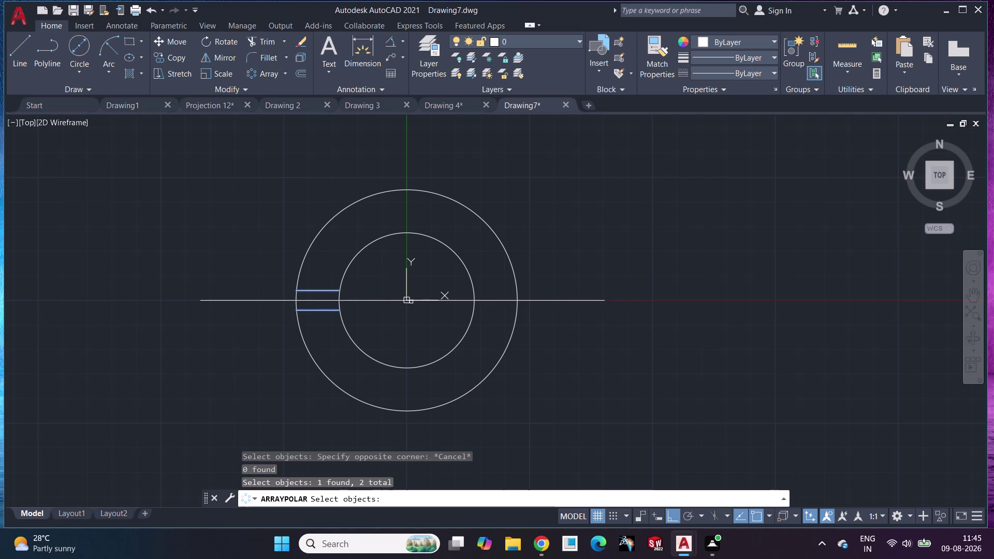
key(Return)
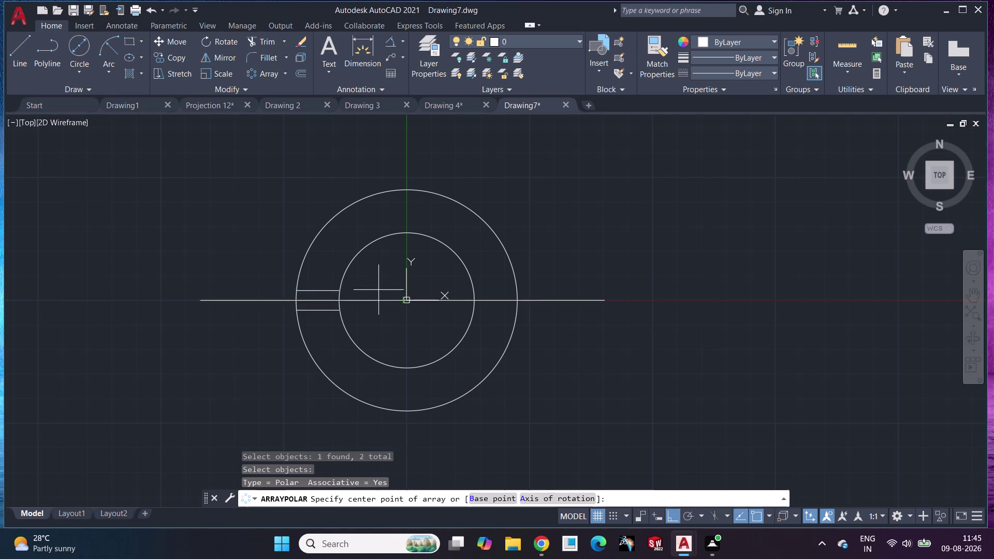
click(408, 300)
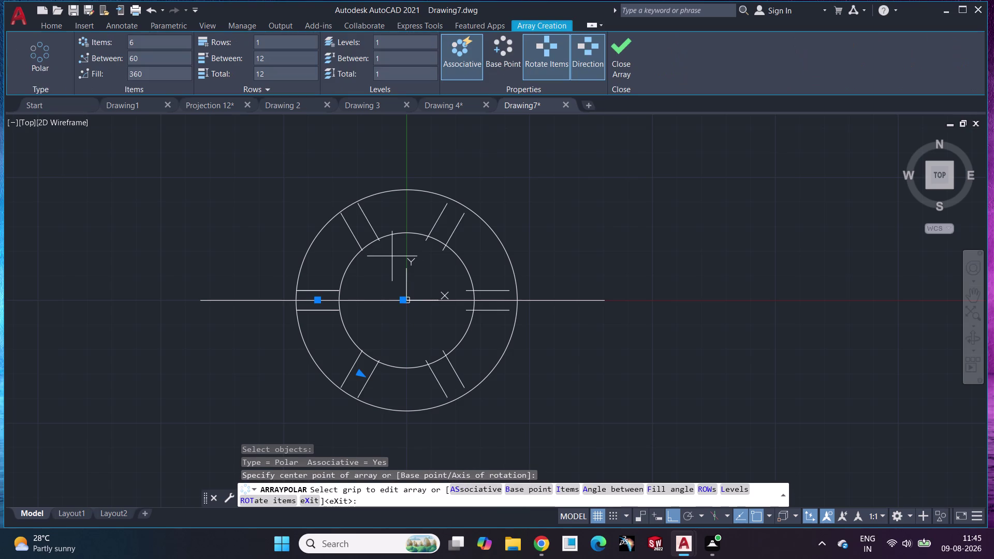
click(214, 259)
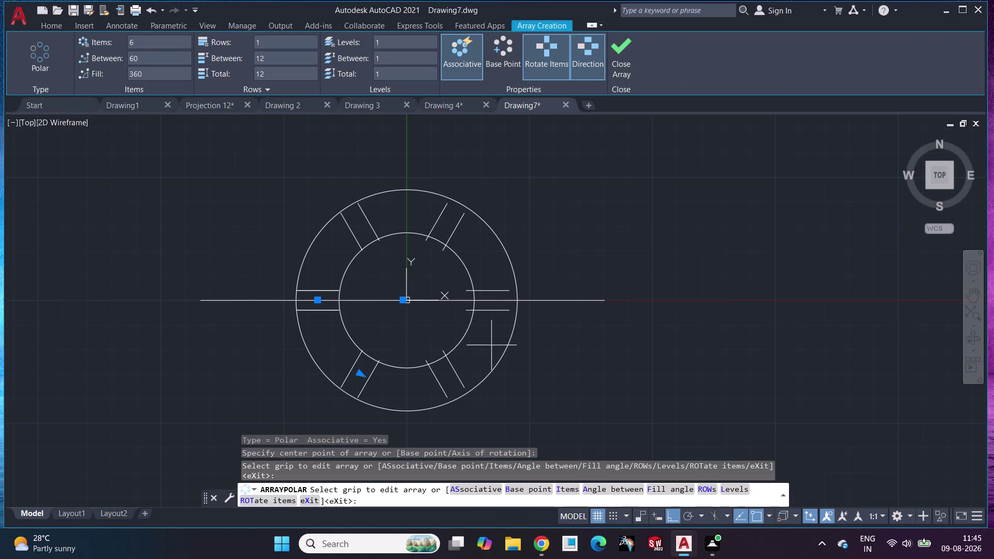
key(ctrl+z)
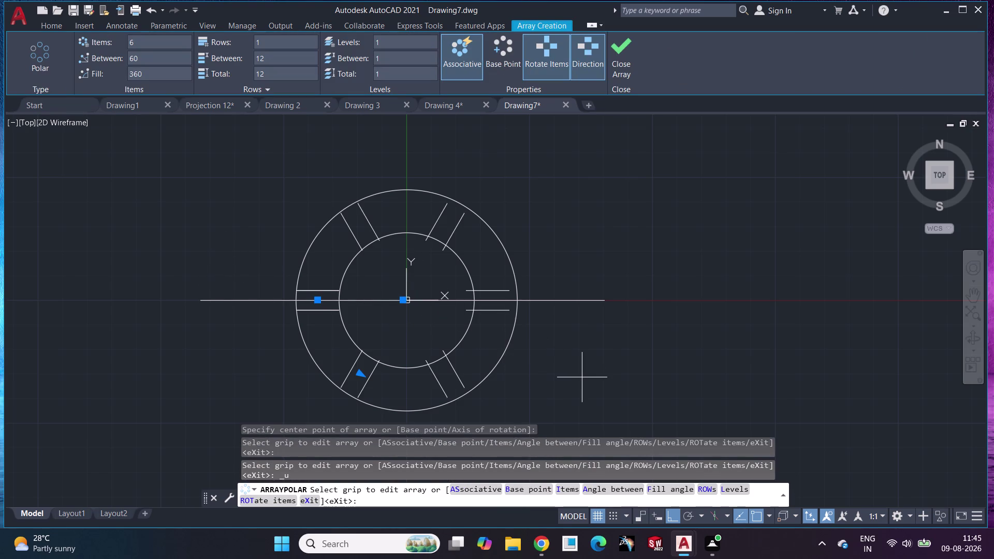
key(ctrl+z)
key(ctrl+z)
key(Escape)
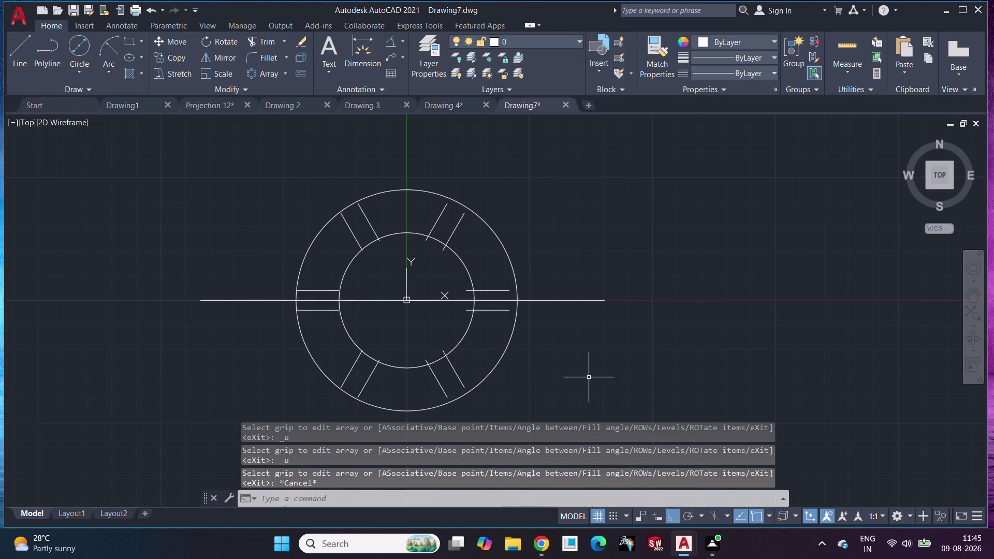
key(ctrl+z)
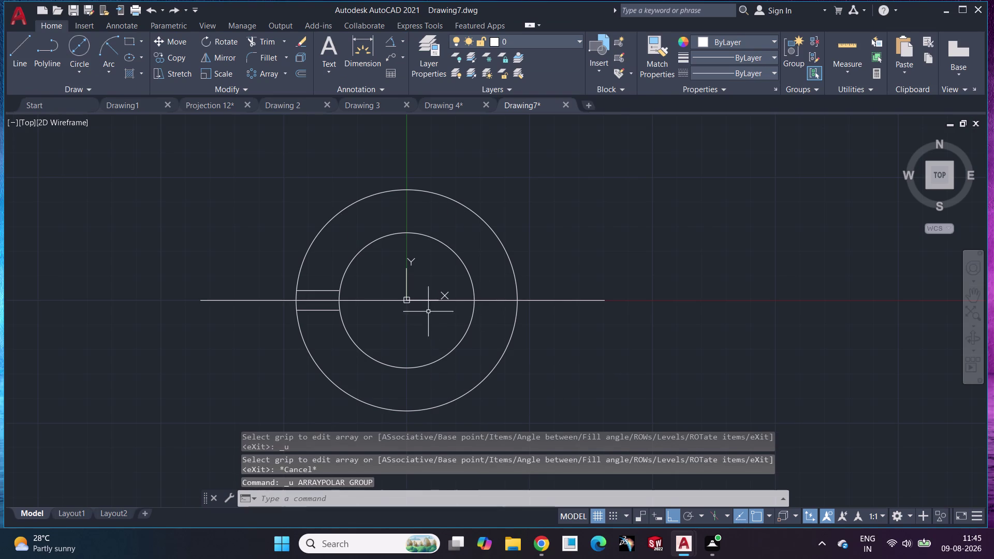
click(581, 301)
Delete the construction line and polar-array both slot lines into 6 items around the centre.
key(Delete)
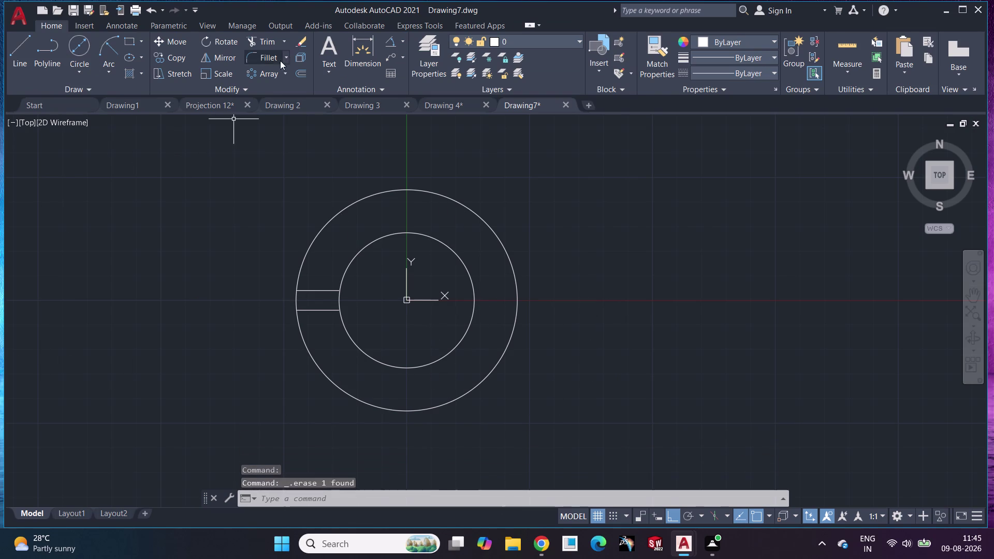
click(271, 76)
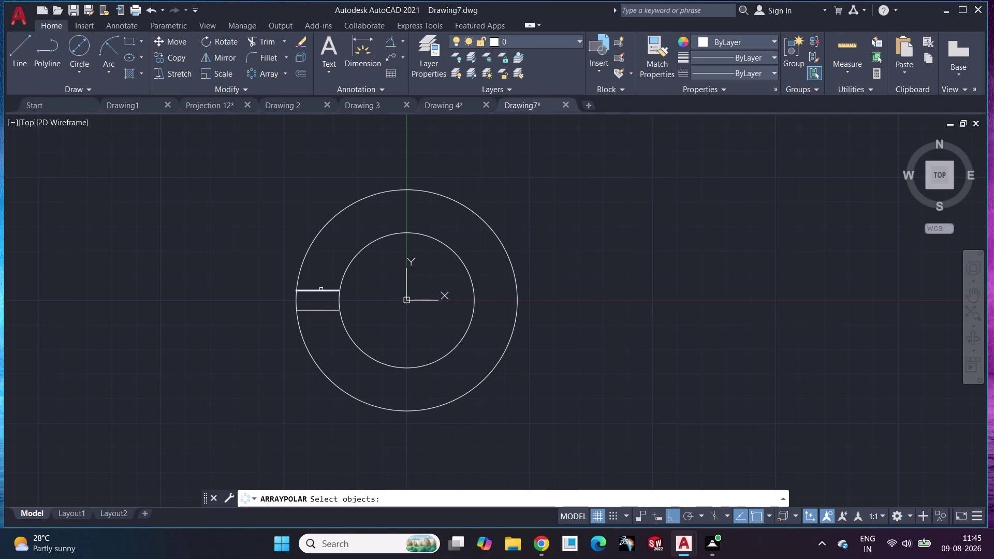
click(321, 289)
click(321, 310)
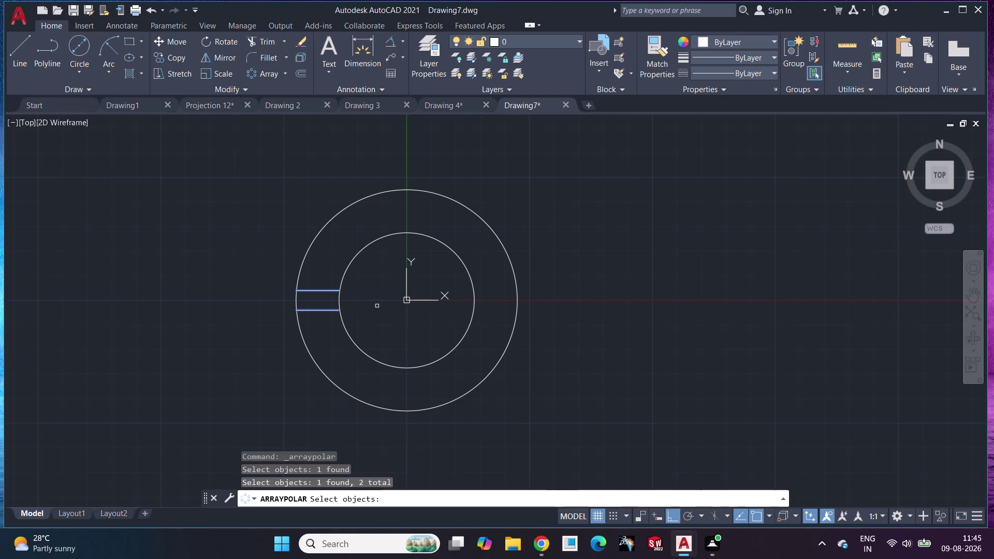
key(Return)
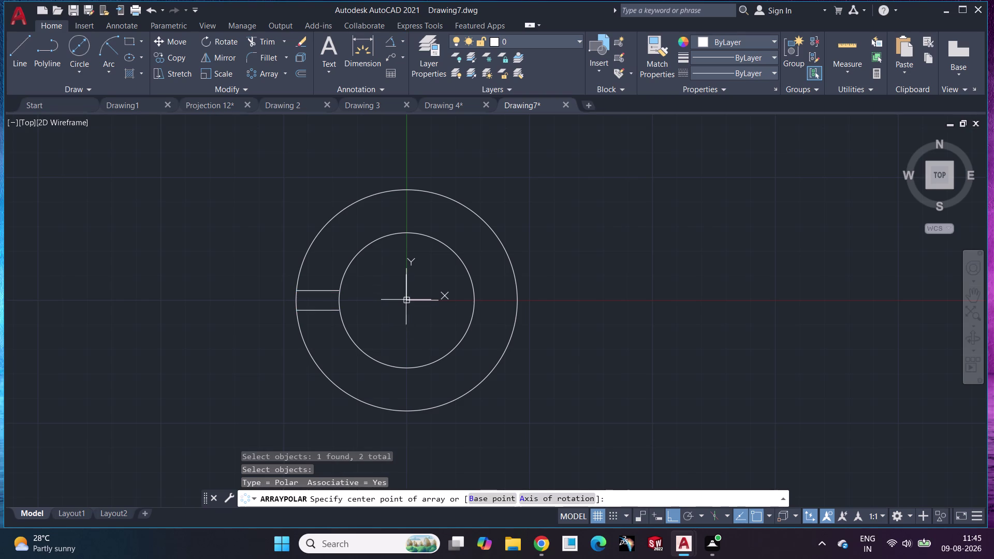
click(407, 300)
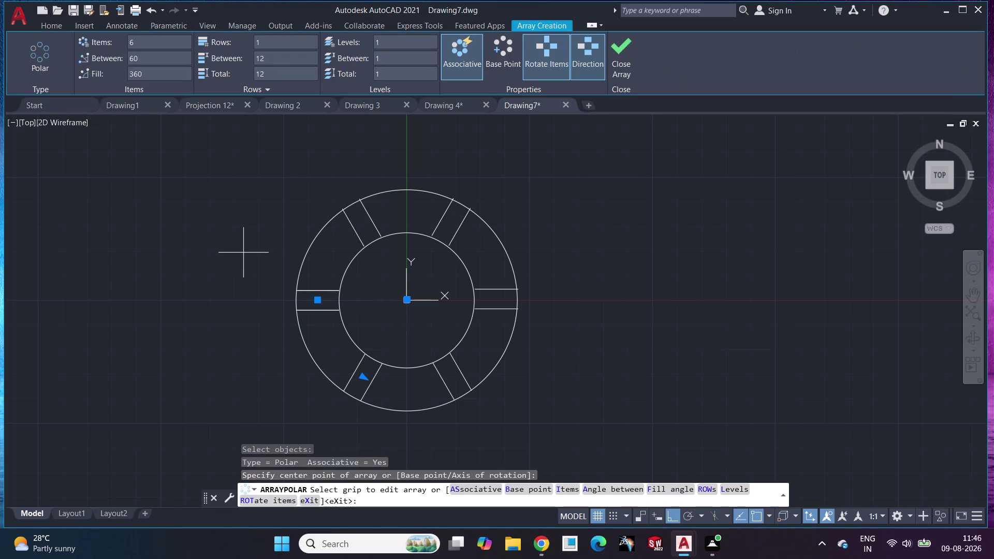
click(626, 42)
click(609, 190)
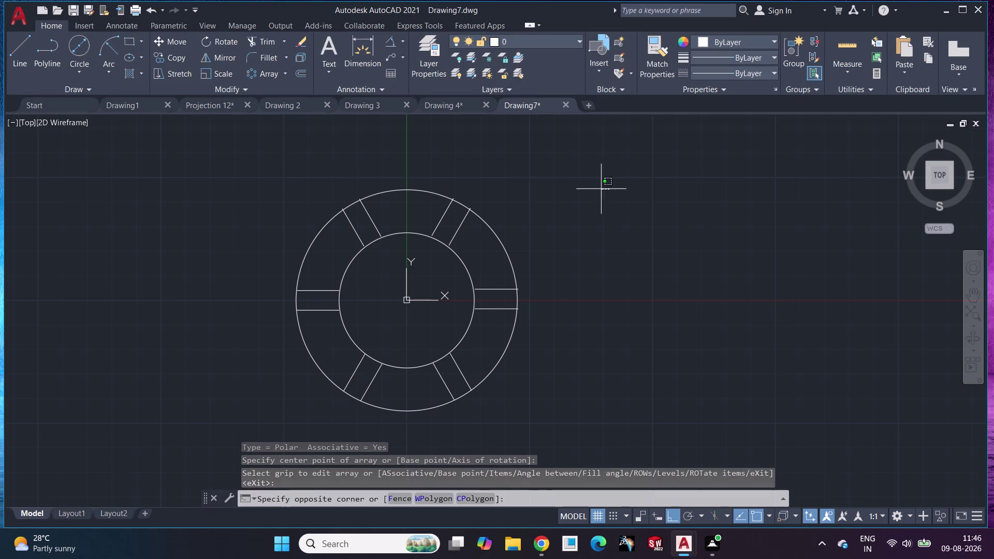
key(Escape)
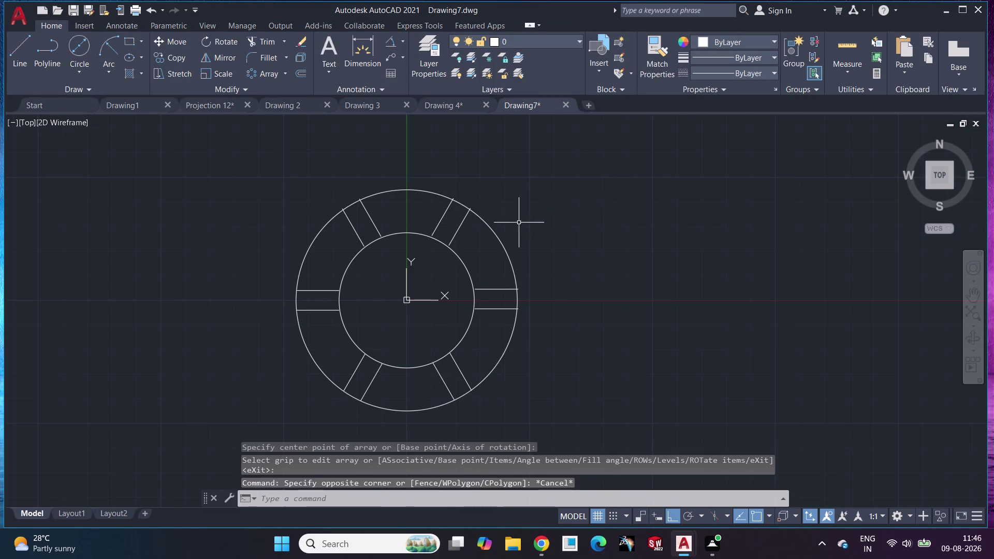
scroll(up, 3)
scroll(up, 3)
Undo the six-slot polar array.
middle_drag(158, 344, 239, 247)
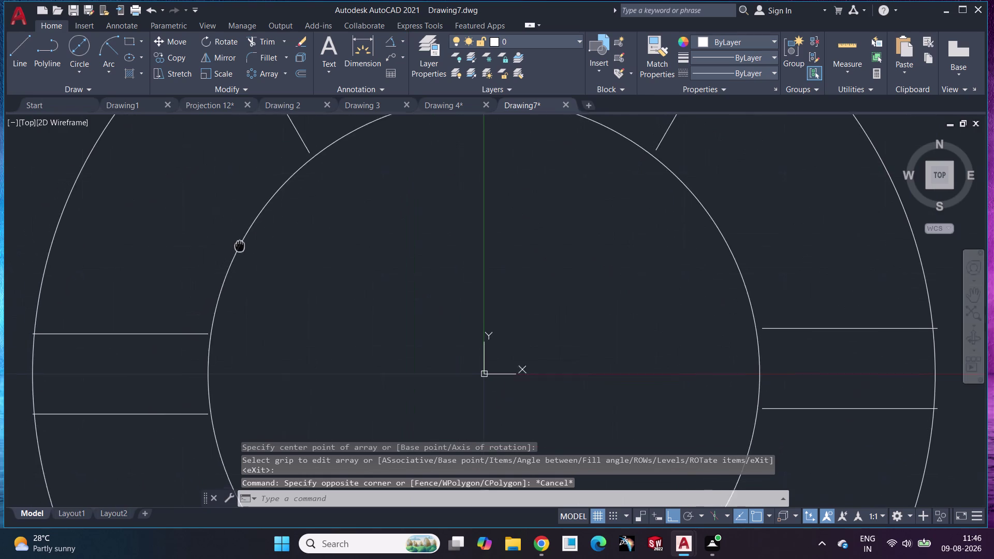
middle_drag(239, 247, 244, 240)
key(ctrl+z)
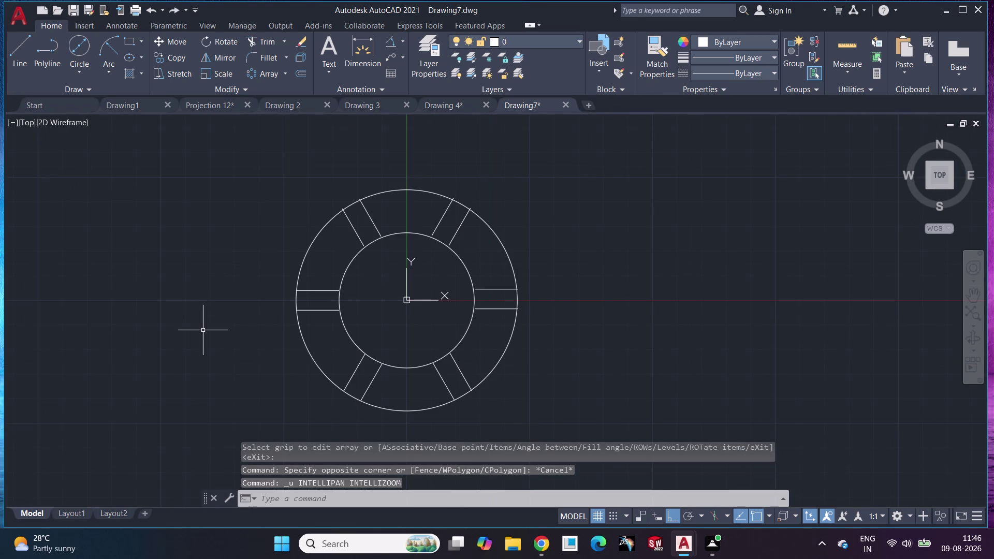
key(ctrl+z)
scroll(up, 3)
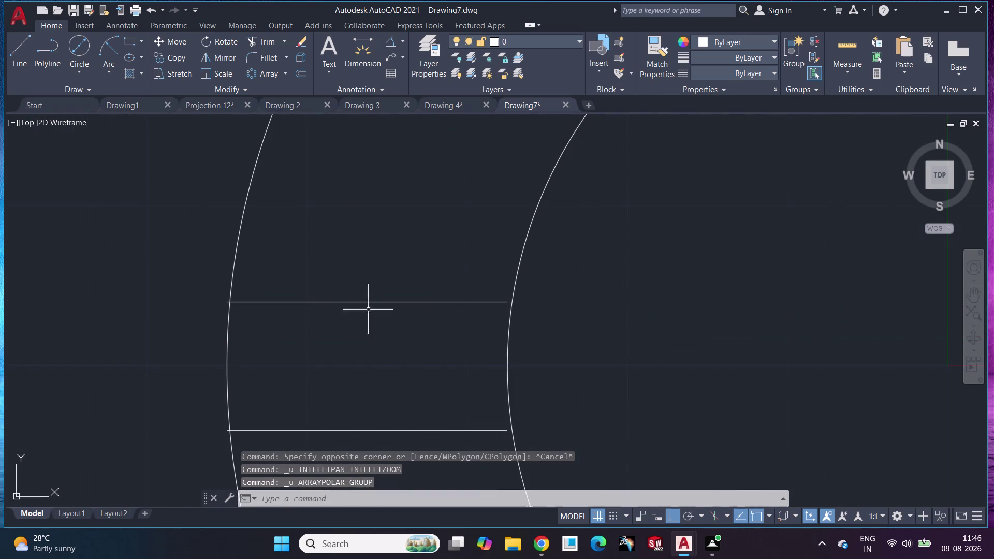
click(417, 302)
key(Escape)
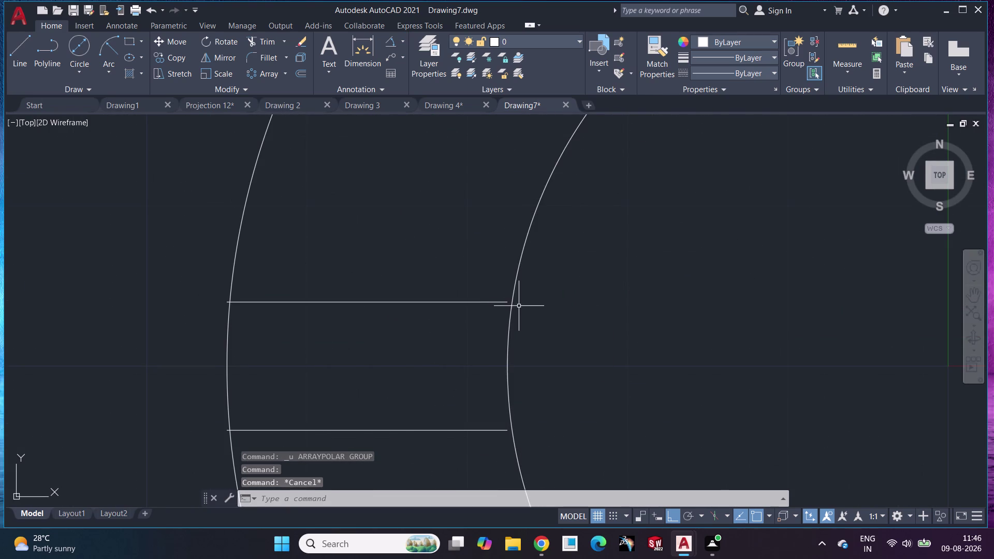
key(ctrl+z)
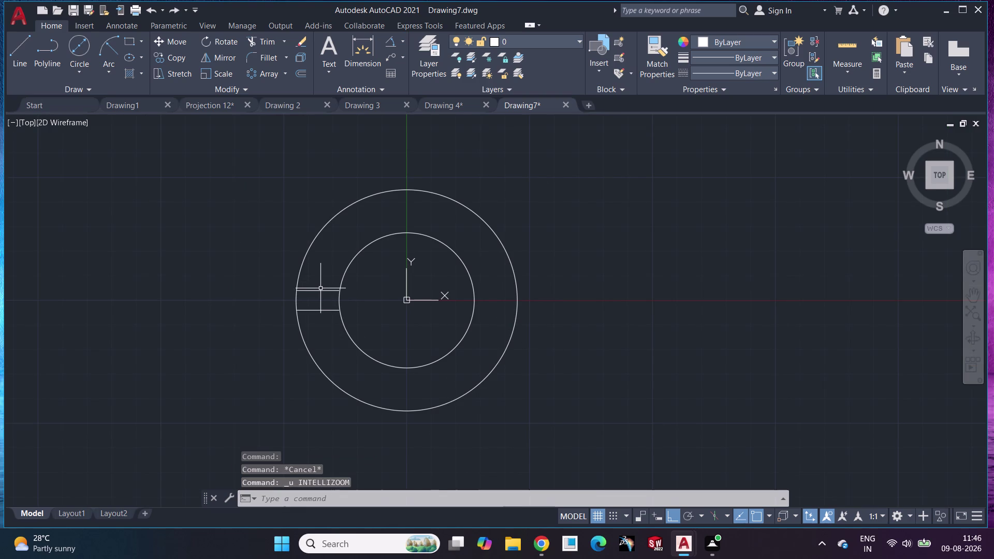
Delete the upper and lower slot lines.
click(317, 291)
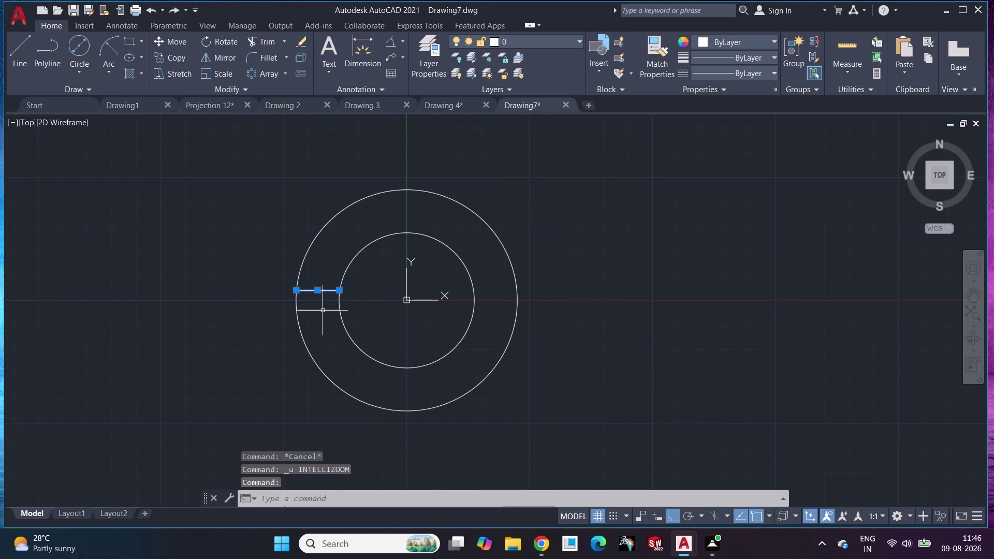
click(322, 310)
key(Delete)
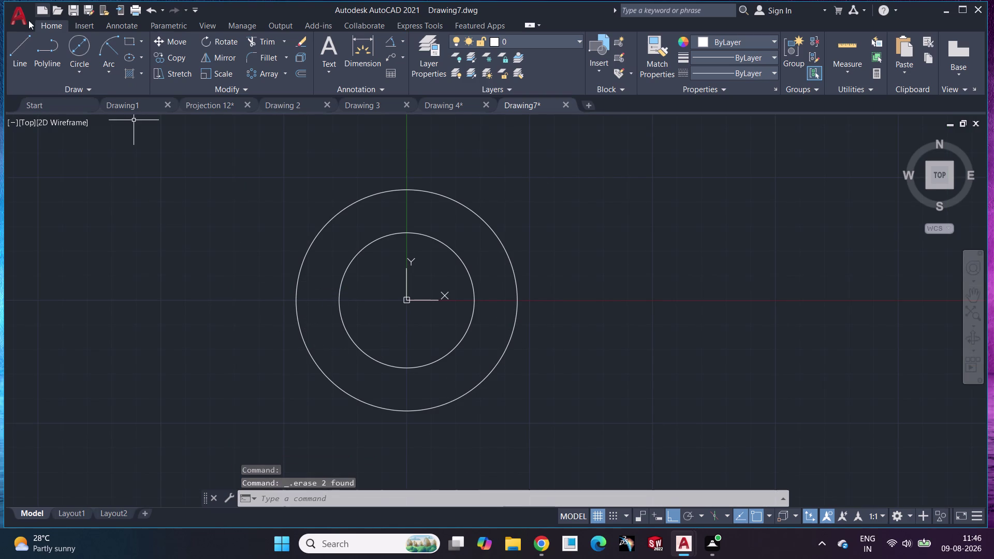
click(20, 43)
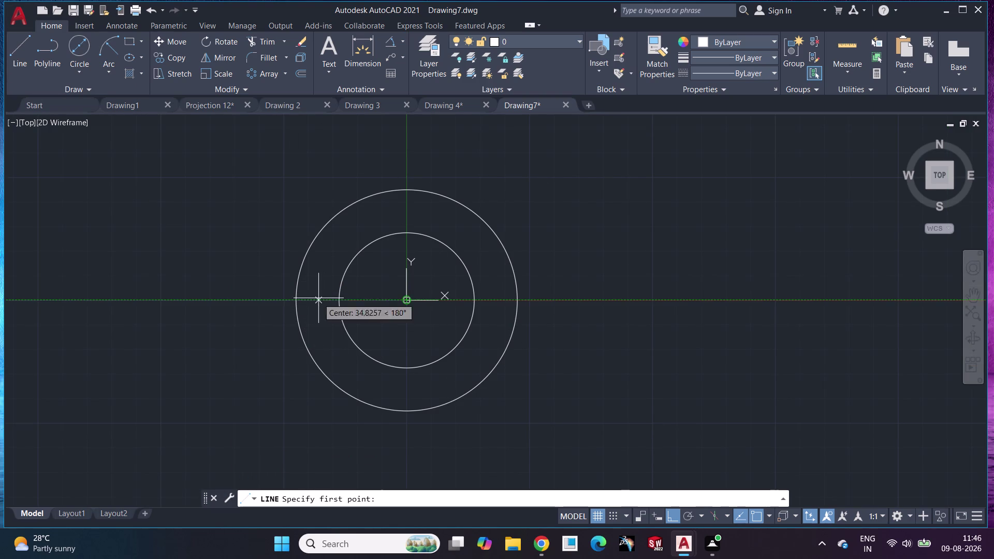
click(276, 300)
Draw a new left bridging line and offset it 4 units above and below.
click(352, 300)
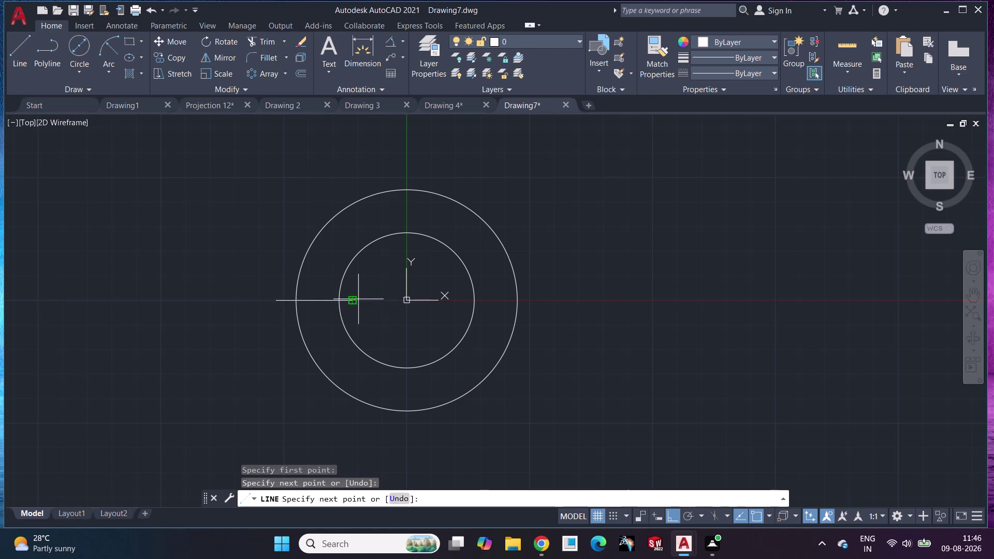
key(Escape)
key(o)
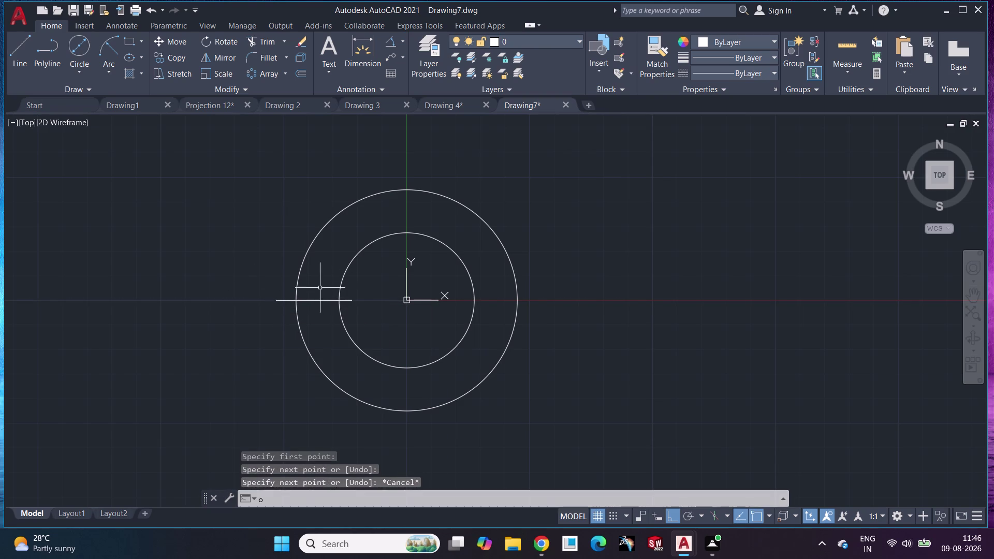
click(321, 360)
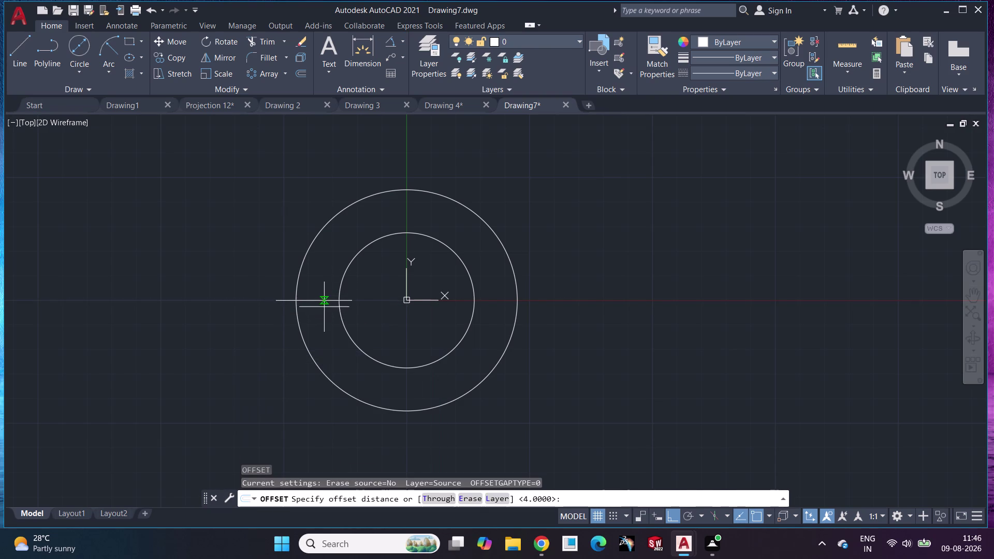
click(316, 302)
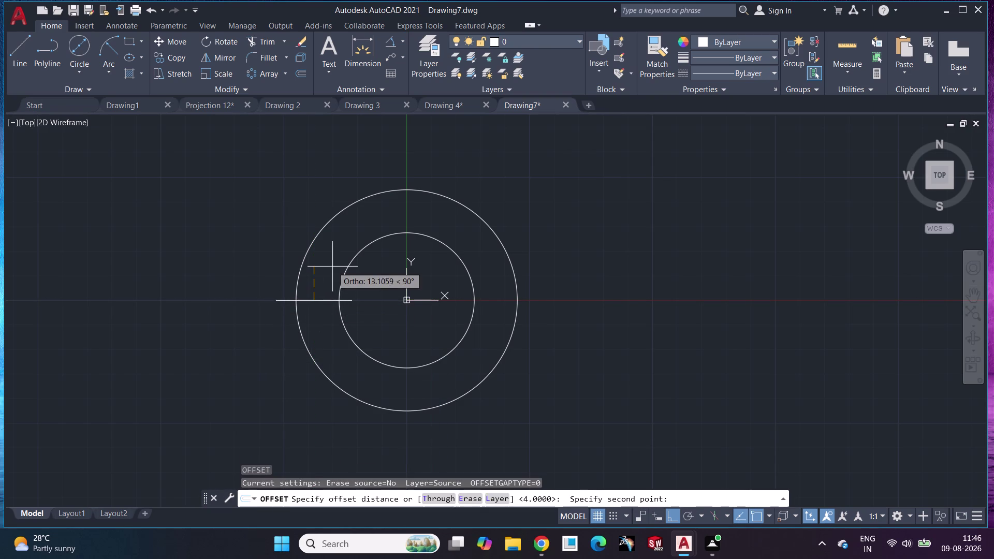
key(4)
key(Return)
click(325, 301)
click(329, 285)
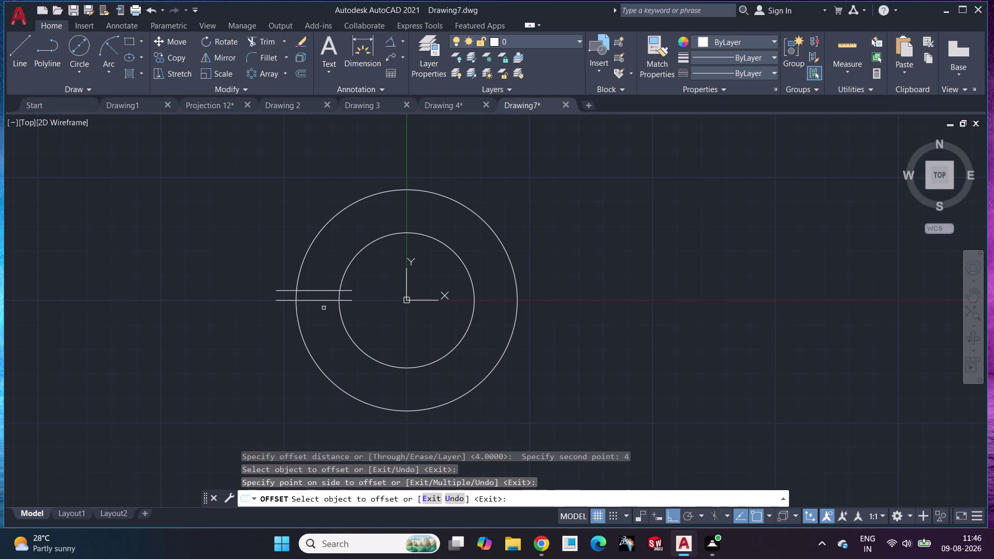
click(323, 300)
click(325, 320)
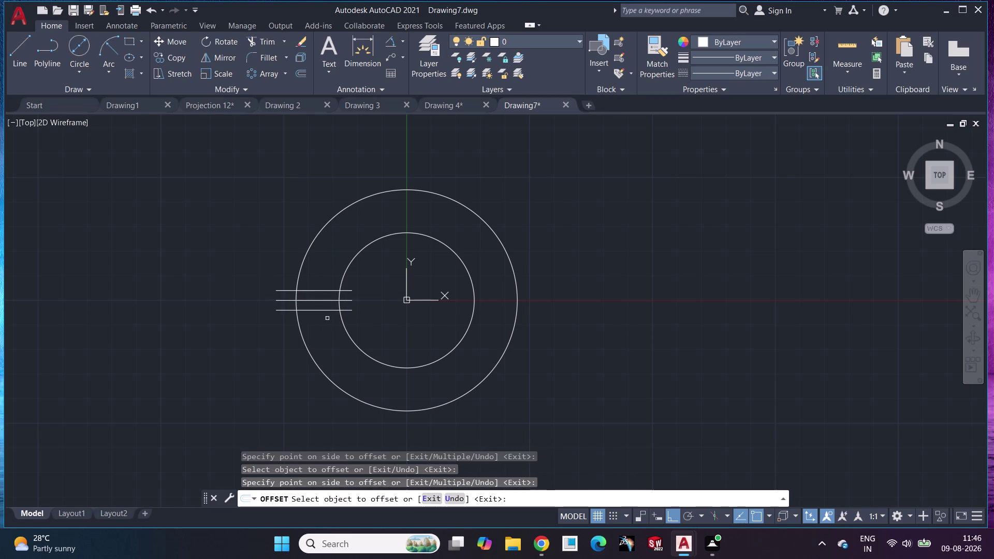
key(Escape)
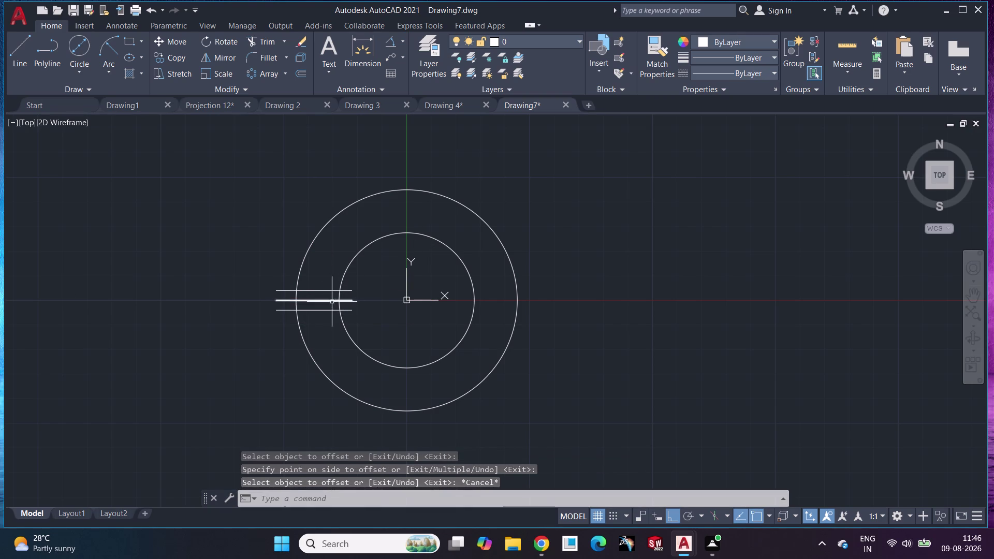
Delete the stray object between the two slot lines.
click(326, 302)
key(Delete)
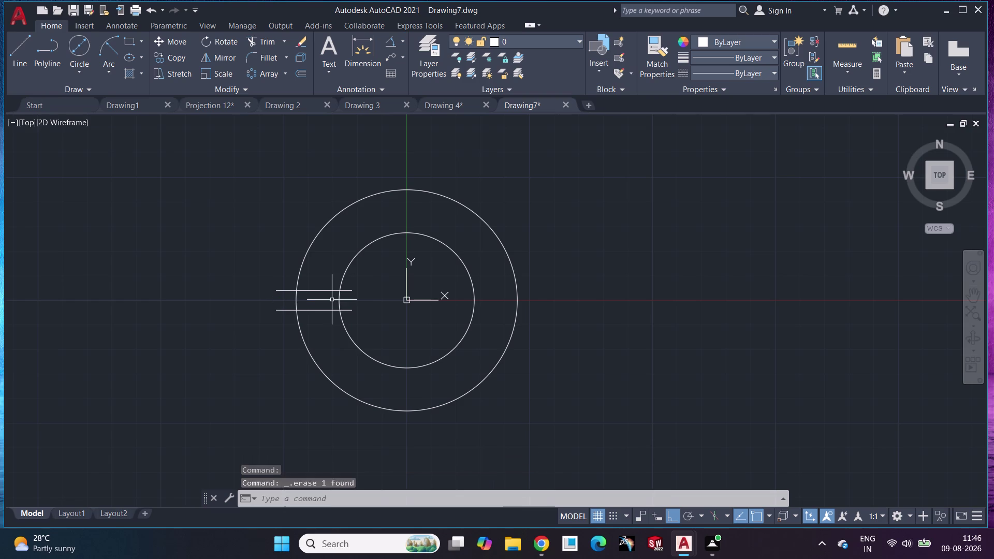
click(259, 70)
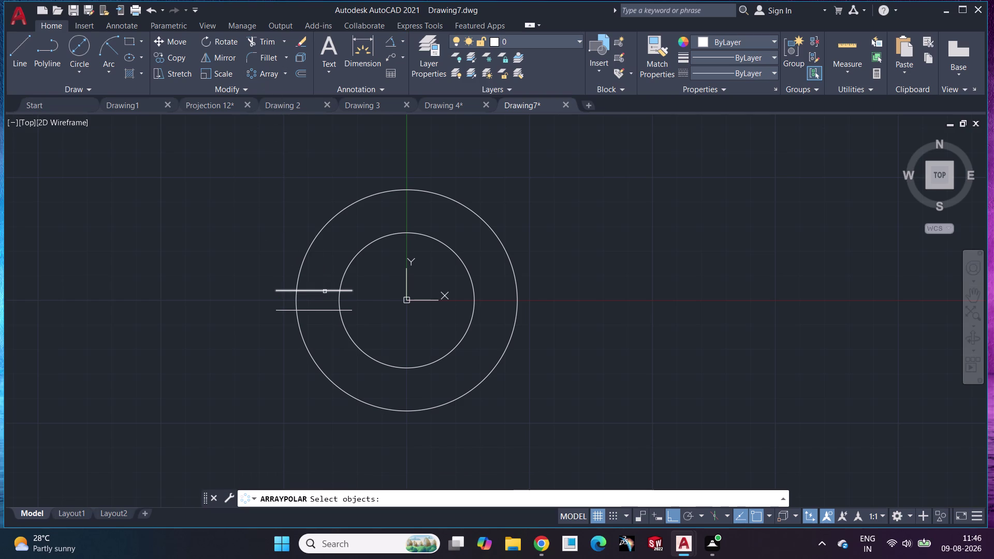
click(324, 292)
click(320, 313)
key(Return)
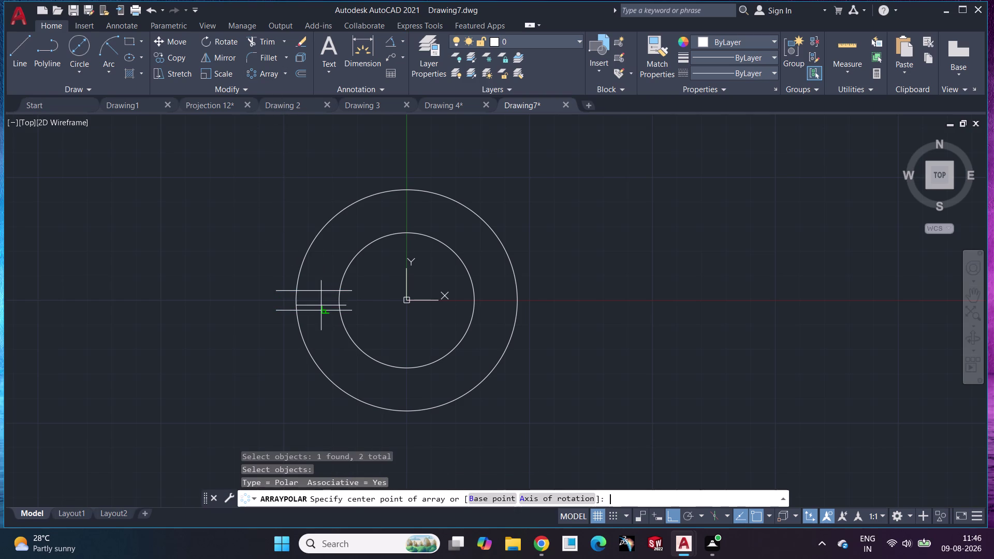
click(407, 300)
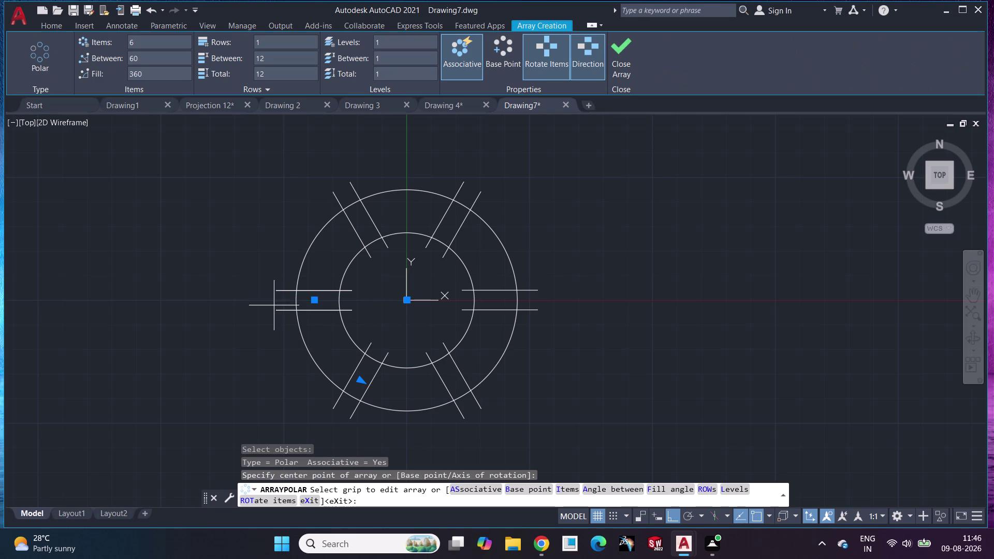
click(623, 54)
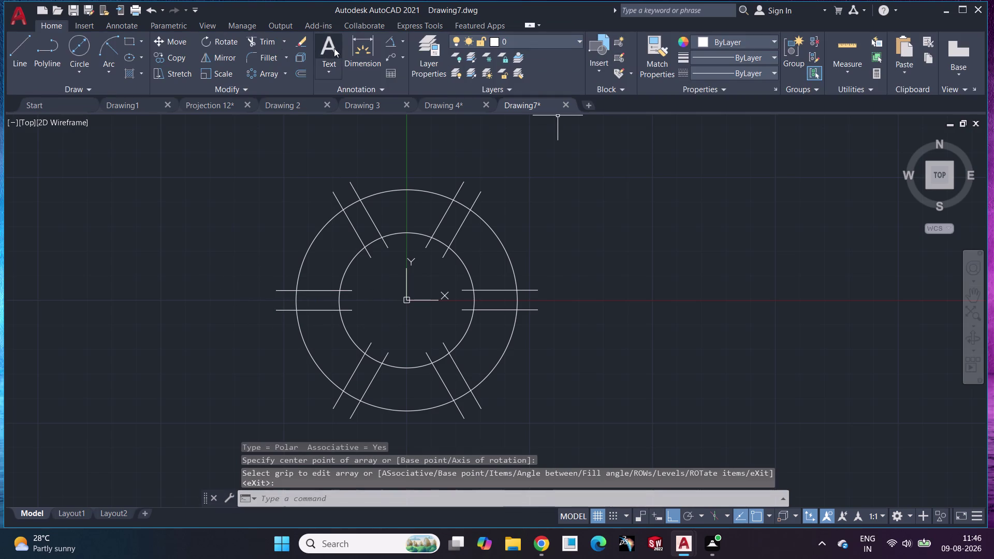
click(270, 35)
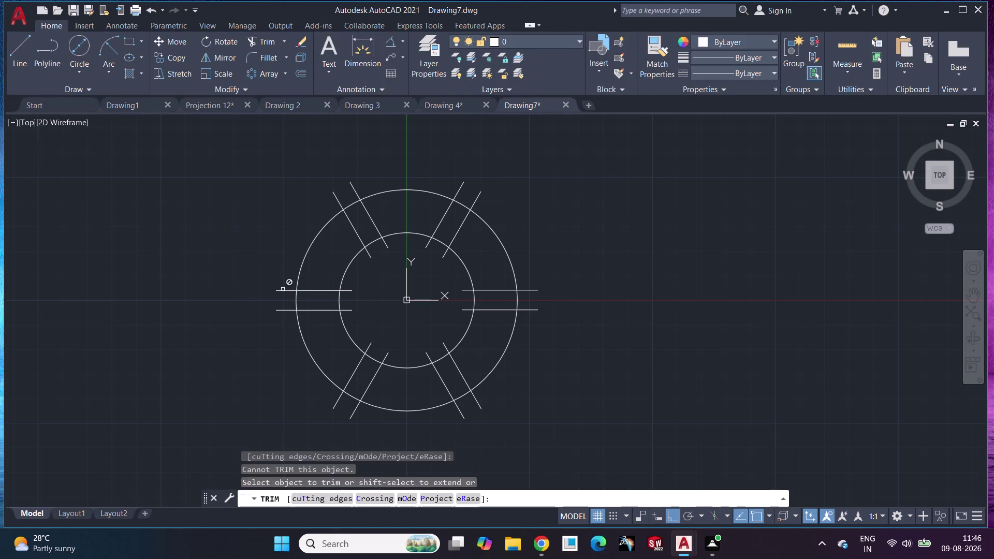
click(285, 291)
click(287, 307)
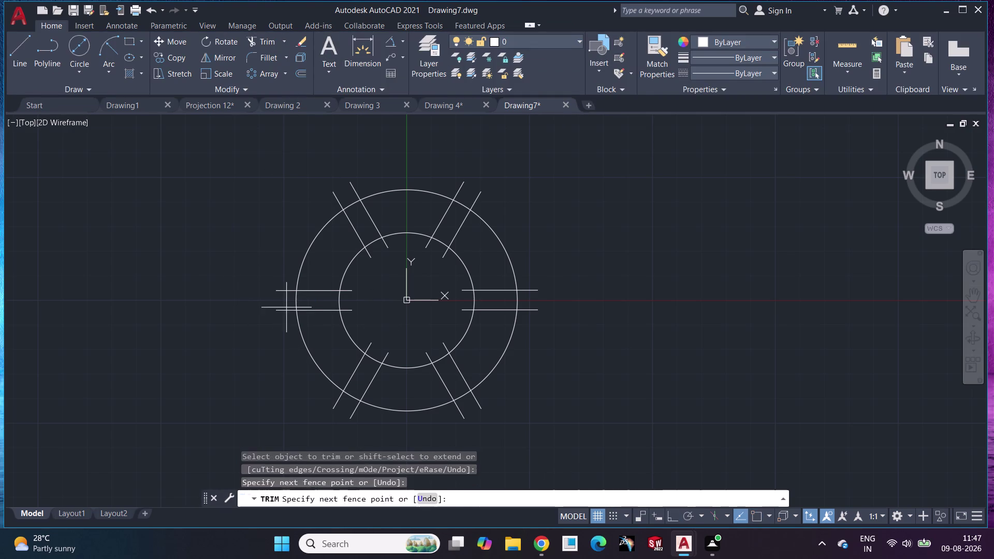
key(Escape)
click(264, 32)
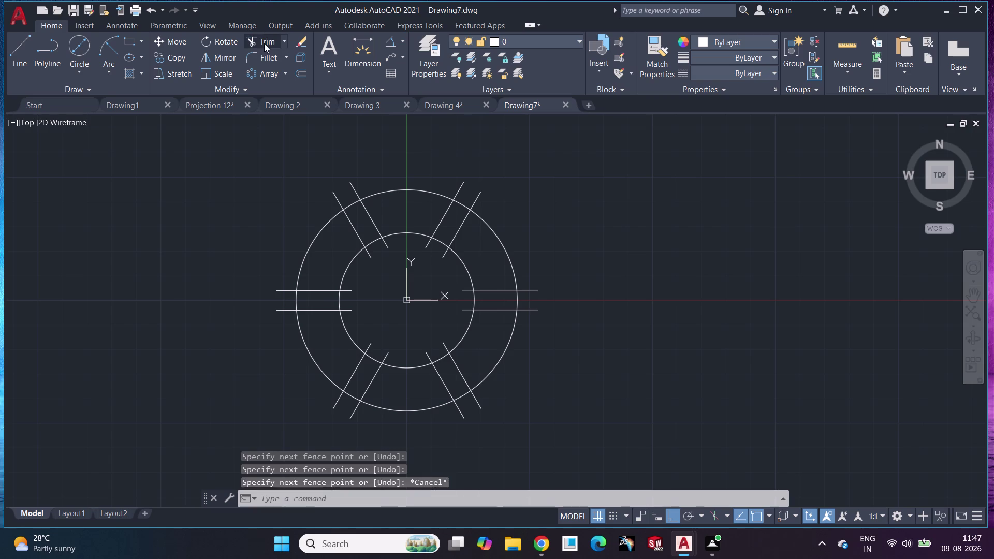
click(264, 44)
click(288, 289)
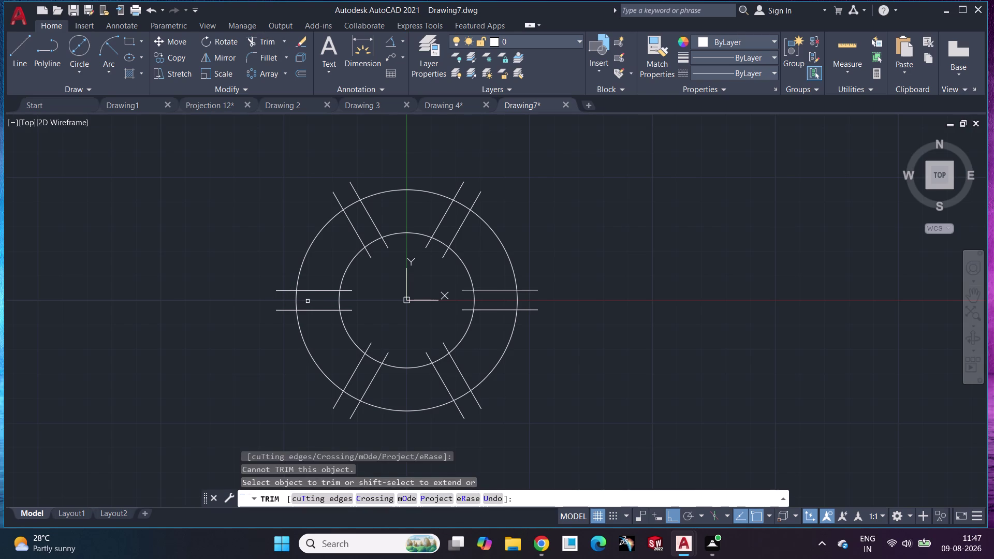
key(ctrl+z)
key(ctrl+z)
key(ctrl+z)
key(Escape)
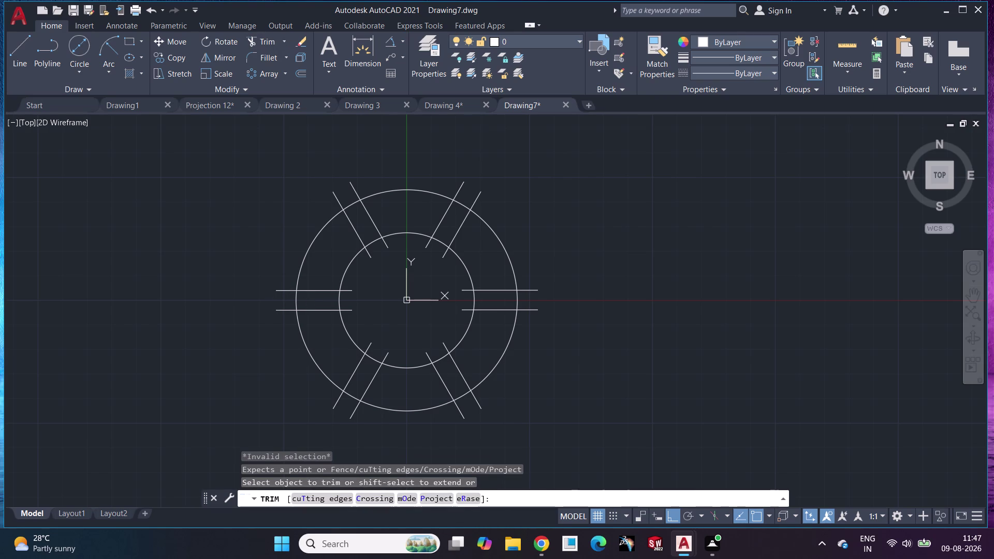
key(ctrl+z)
key(ctrl+z)
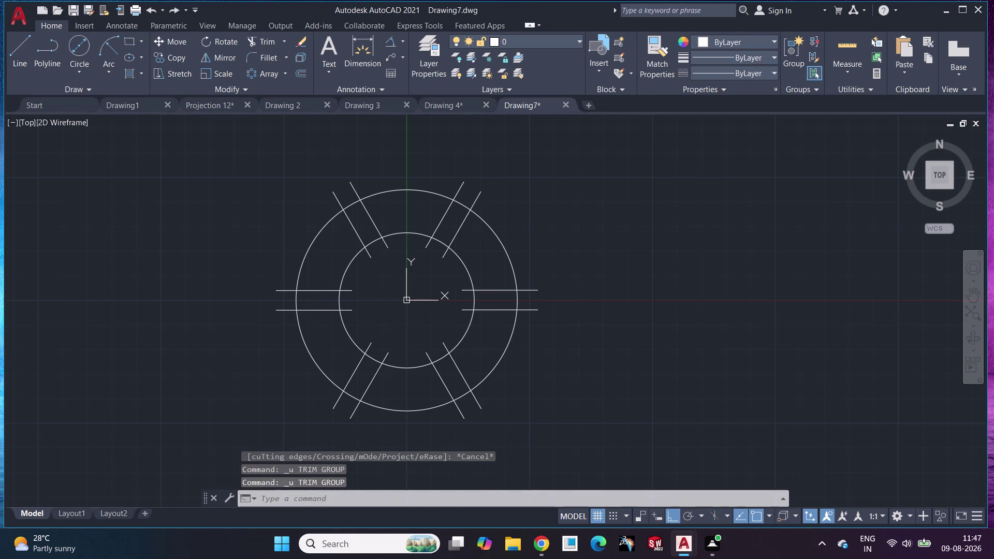
key(ctrl+z)
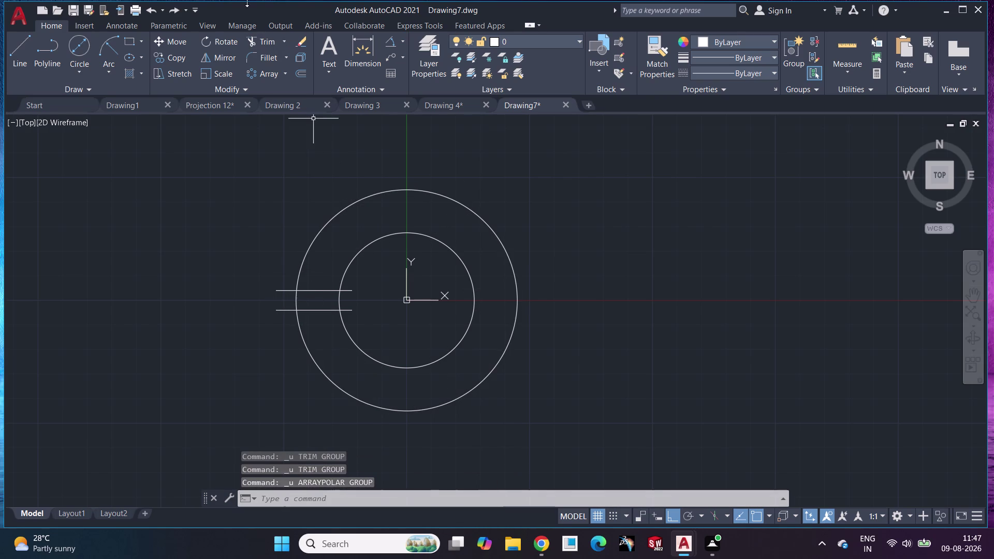
click(266, 43)
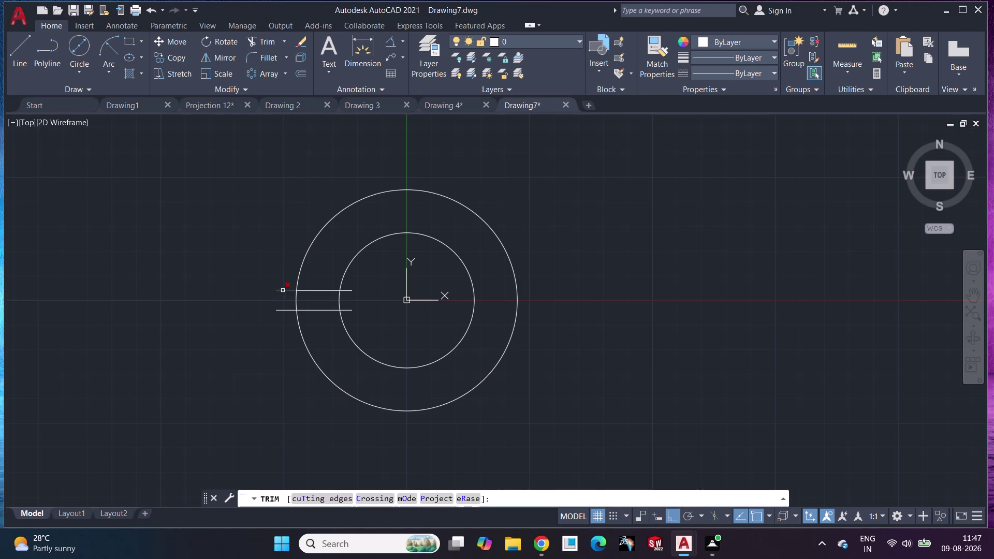
Trim both slot lines back to the band between the outer and inner circles.
click(282, 291)
click(287, 311)
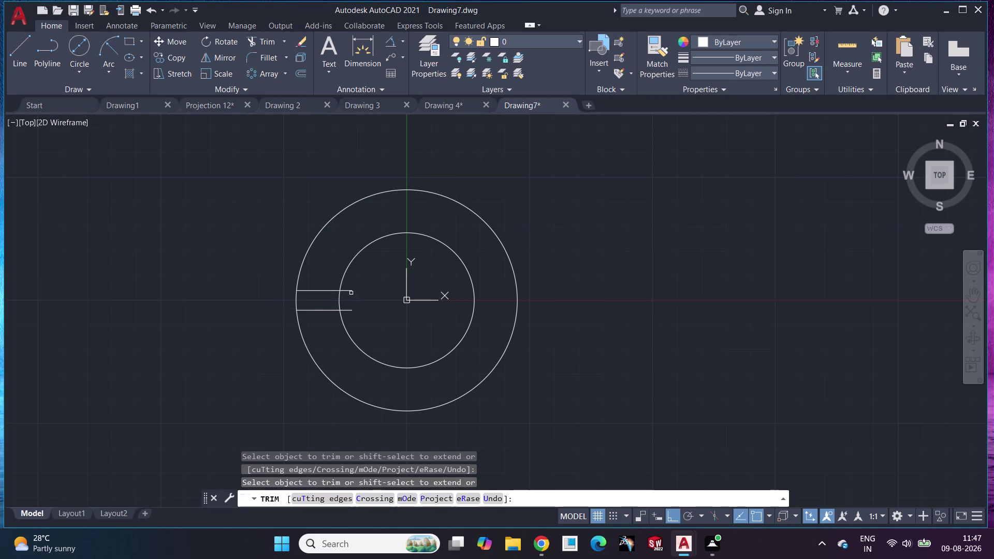
click(349, 292)
click(344, 312)
key(Escape)
scroll(up, 3)
scroll(up, 3)
scroll(down, 3)
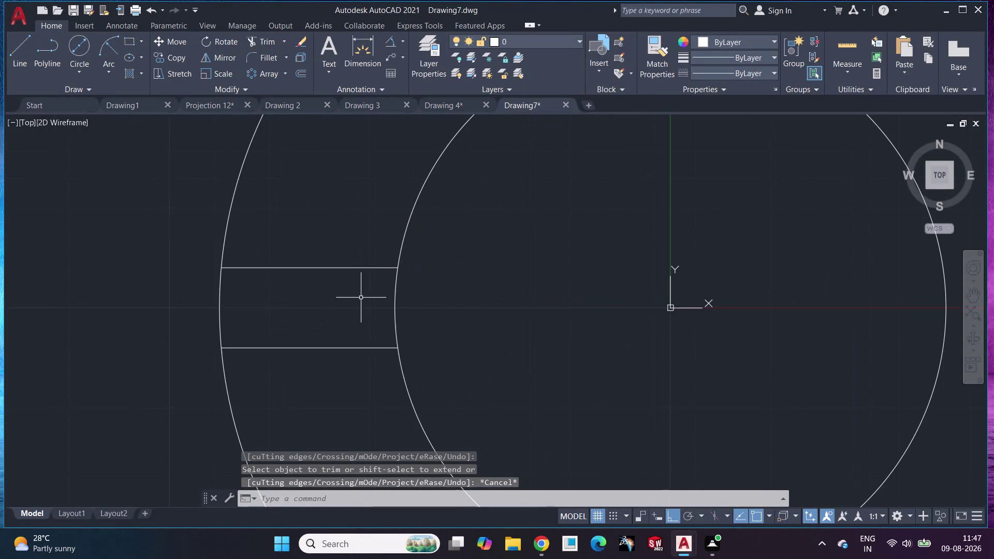
scroll(down, 3)
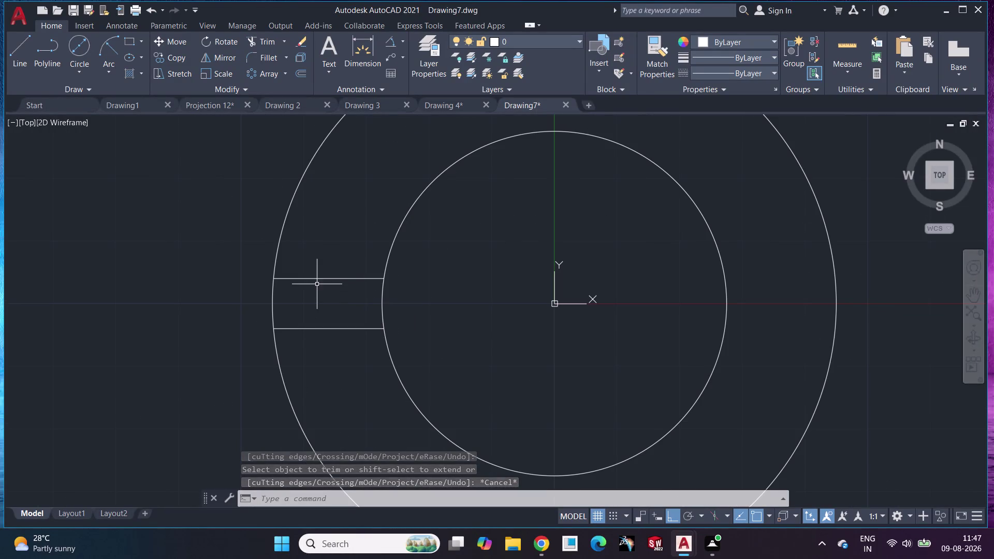
Polar-array the two slot lines into six evenly spaced copies about the ring centre.
click(320, 280)
click(327, 328)
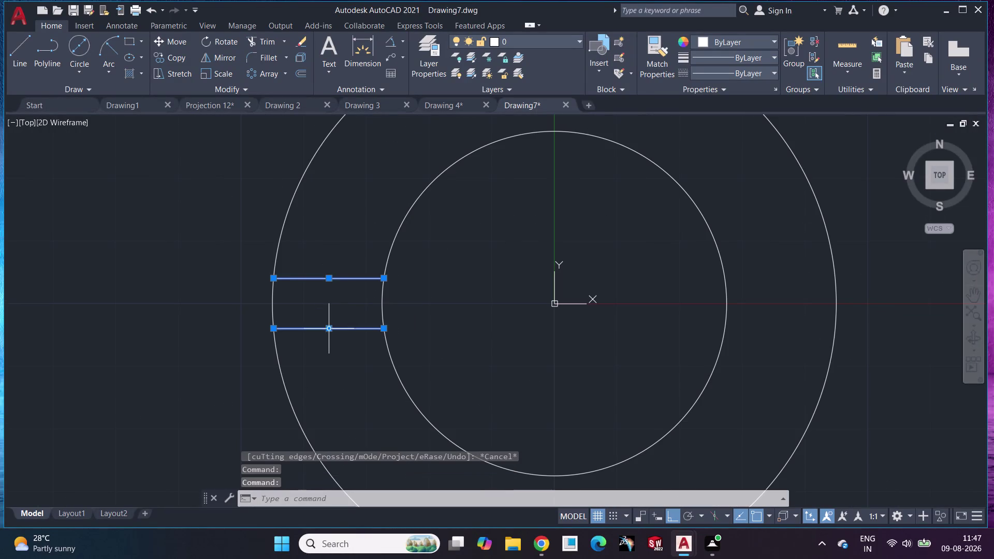
click(264, 76)
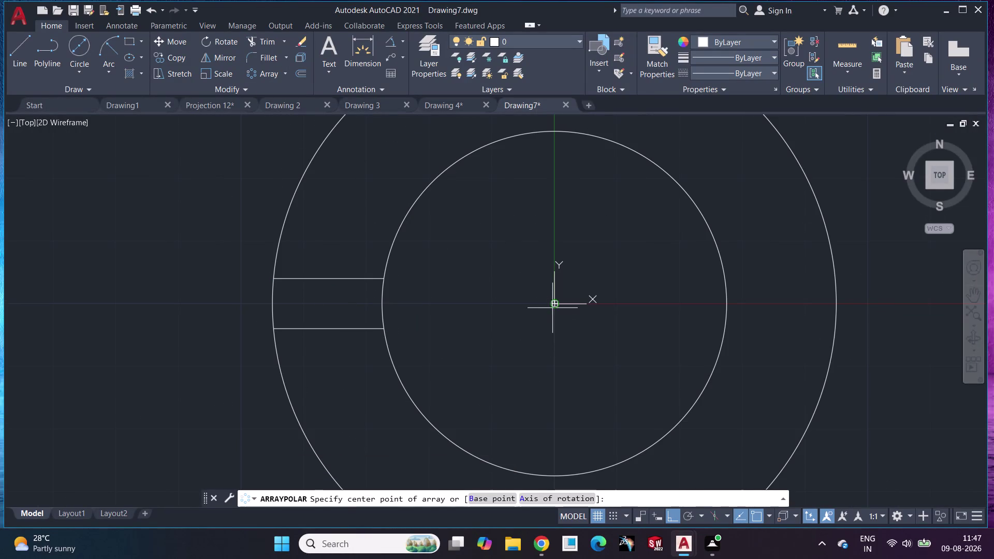
click(552, 306)
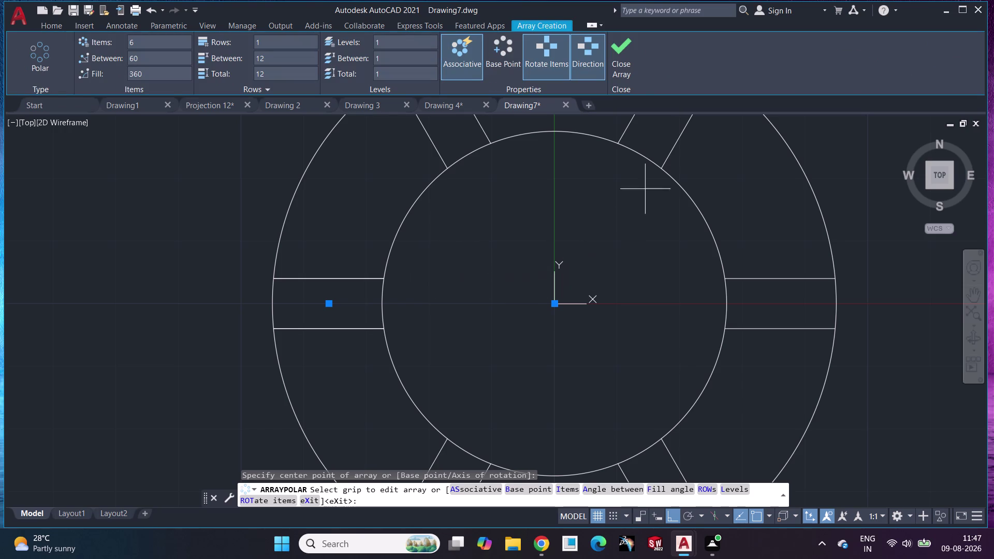
click(619, 53)
scroll(down, 3)
middle_drag(641, 259, 498, 246)
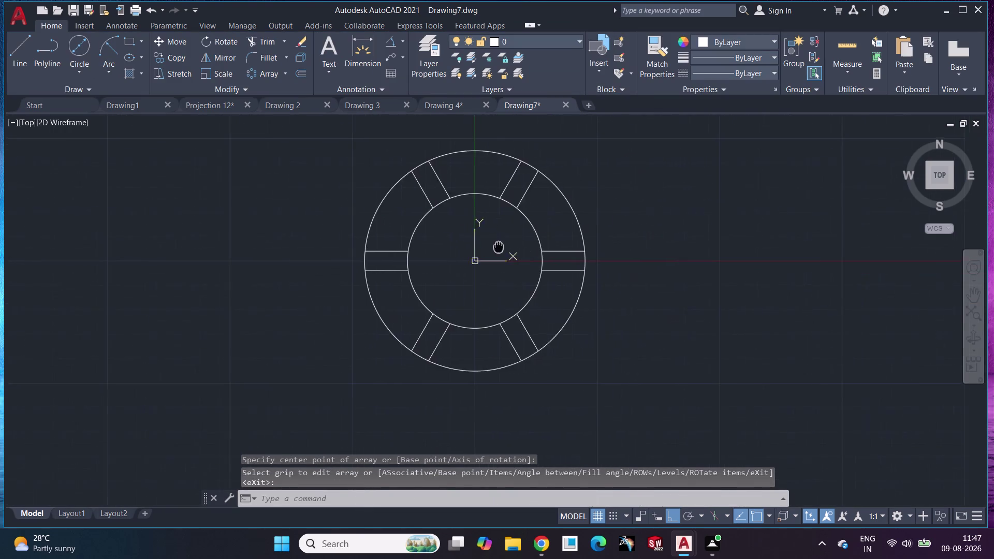
middle_drag(499, 246, 485, 280)
scroll(up, 3)
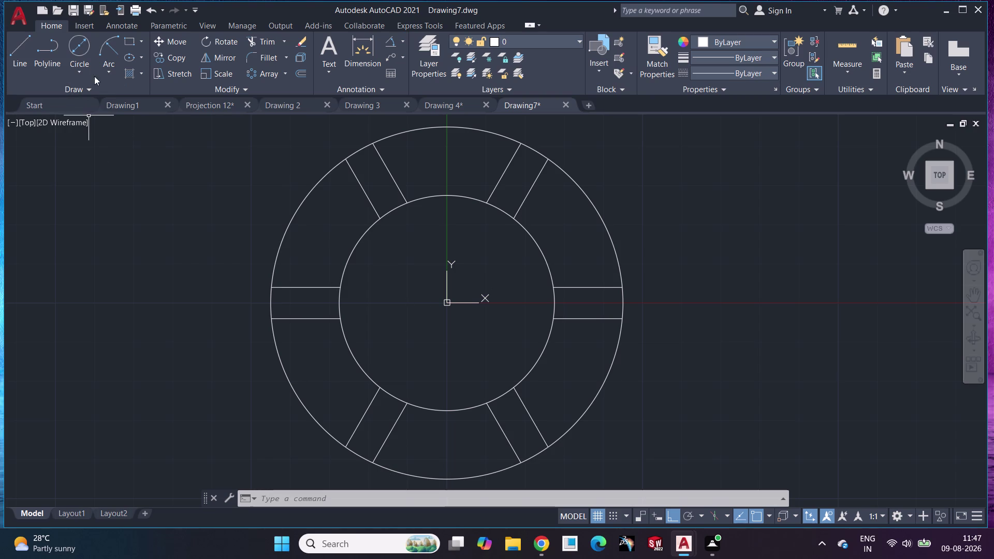
click(24, 54)
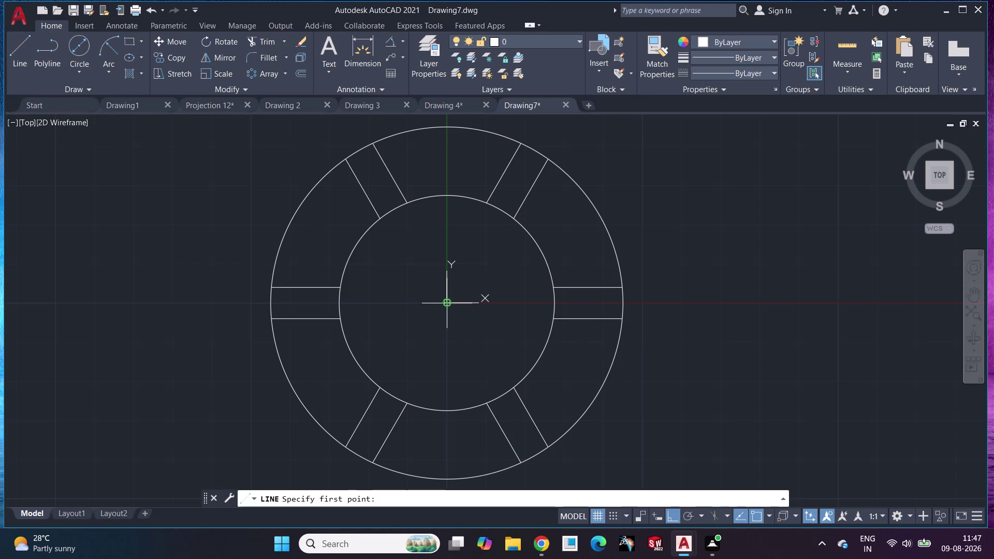
click(448, 305)
scroll(up, 3)
middle_drag(353, 158, 362, 271)
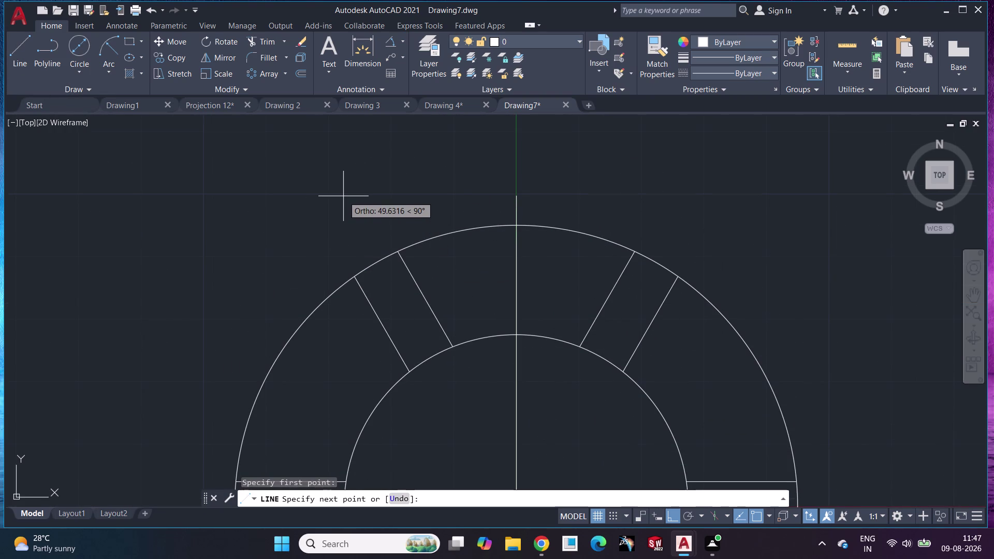
key(shift+at)
text(60)
key(shift+less)
text(15)
text(0)
key(BackSpace)
key(BackSpace)
key(BackSpace)
key(BackSpace)
key(BackSpace)
key(BackSpace)
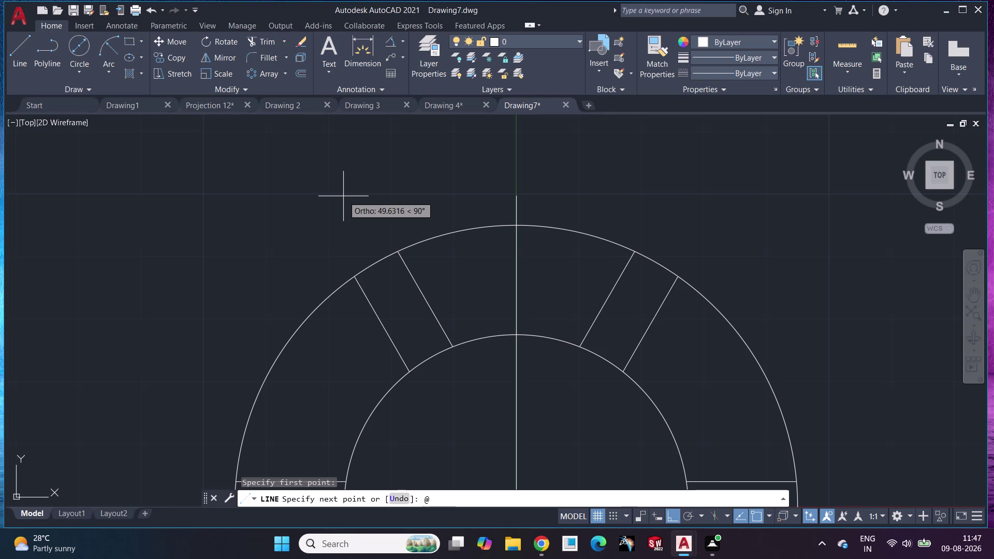
text(150<6)
text(0)
key(Return)
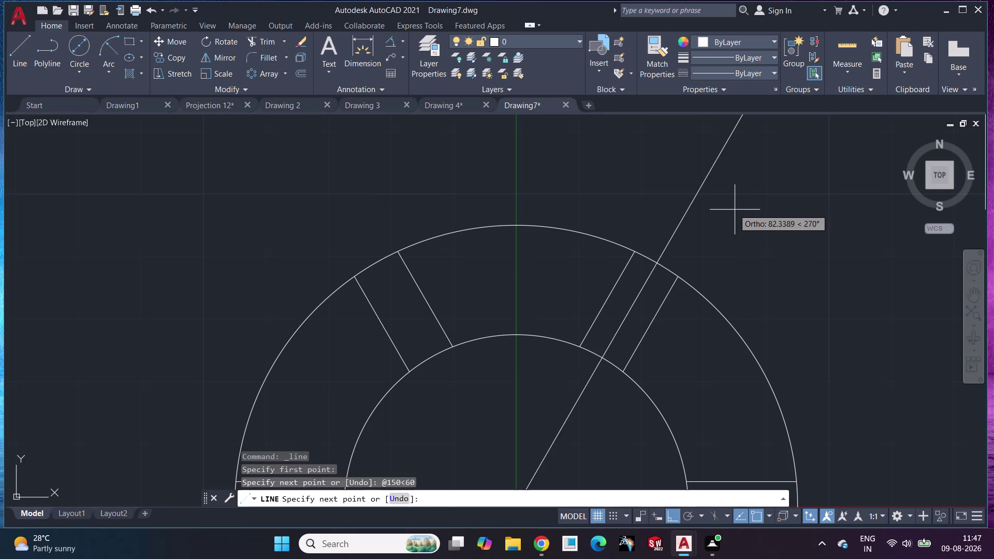
key(Escape)
scroll(down, 3)
scroll(down, 3)
middle_drag(739, 208, 579, 260)
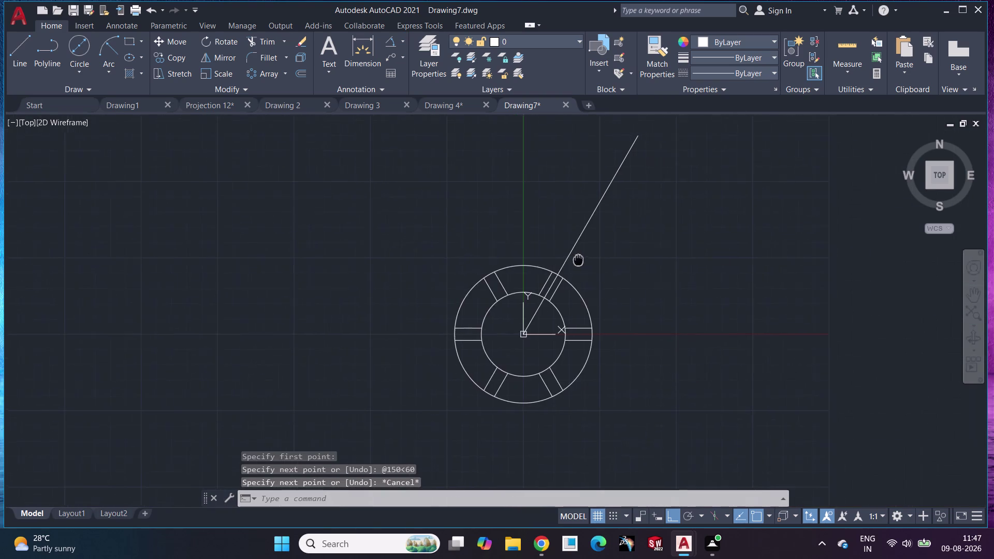
middle_drag(579, 260, 575, 260)
scroll(up, 3)
Make two attempts to mirror the 60° line about the vertical axis, cancelling both.
click(570, 235)
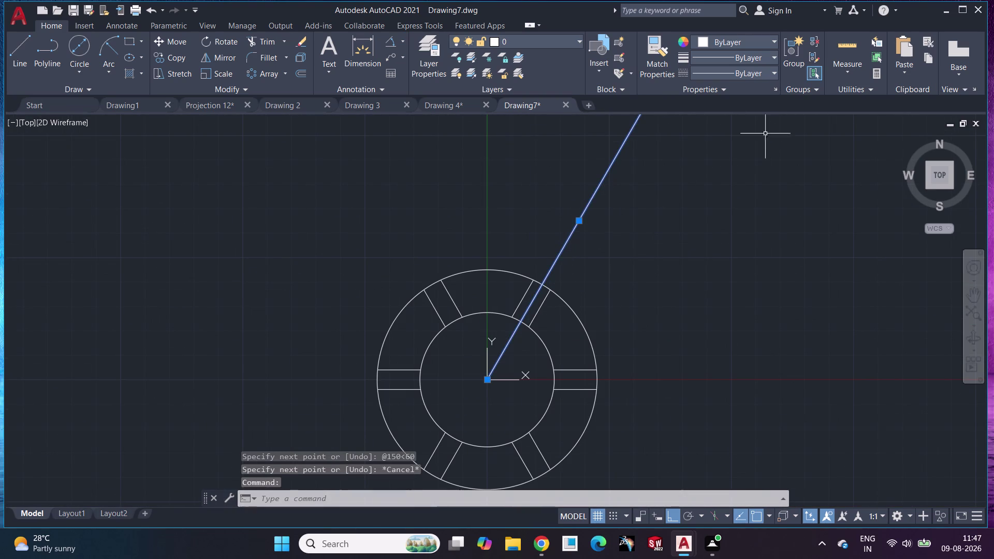
click(222, 53)
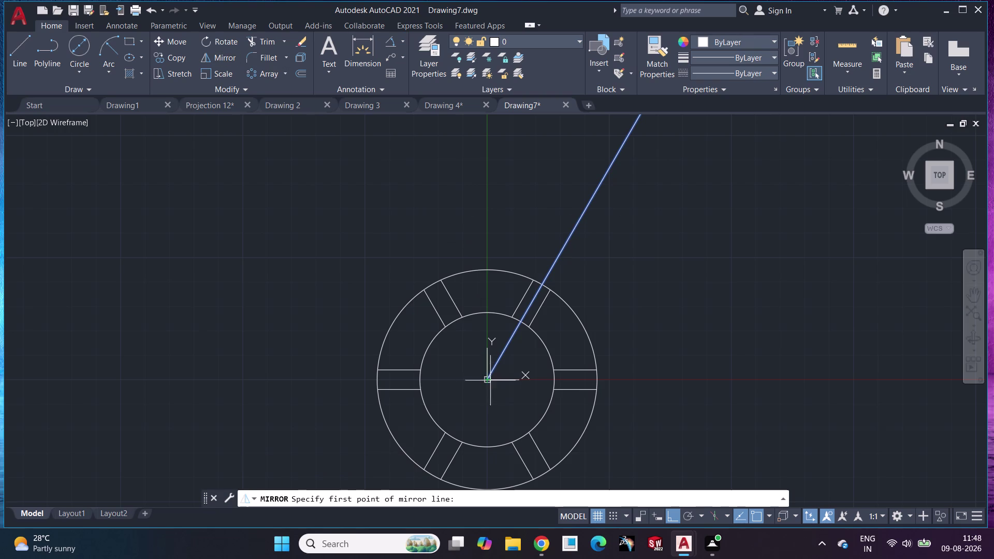
click(490, 381)
click(489, 268)
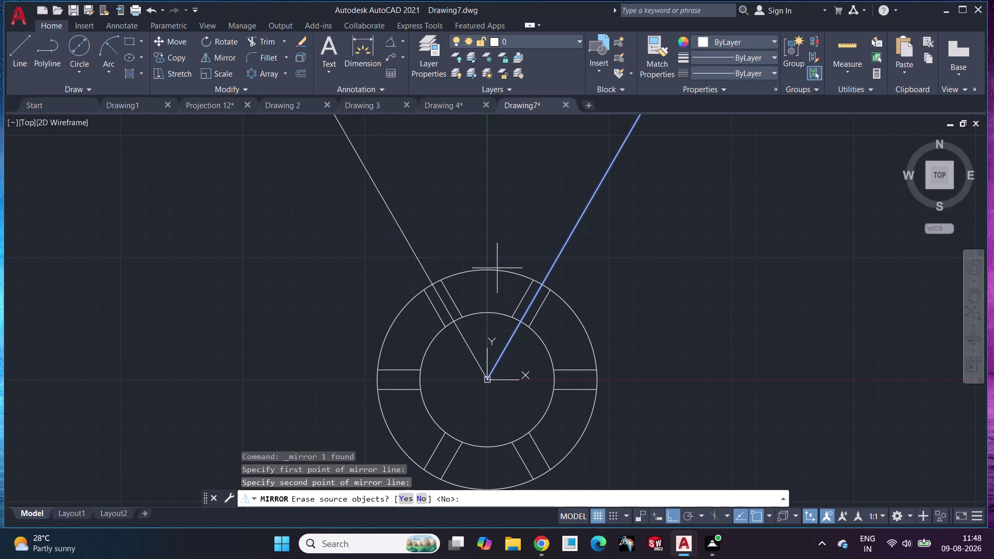
key(Escape)
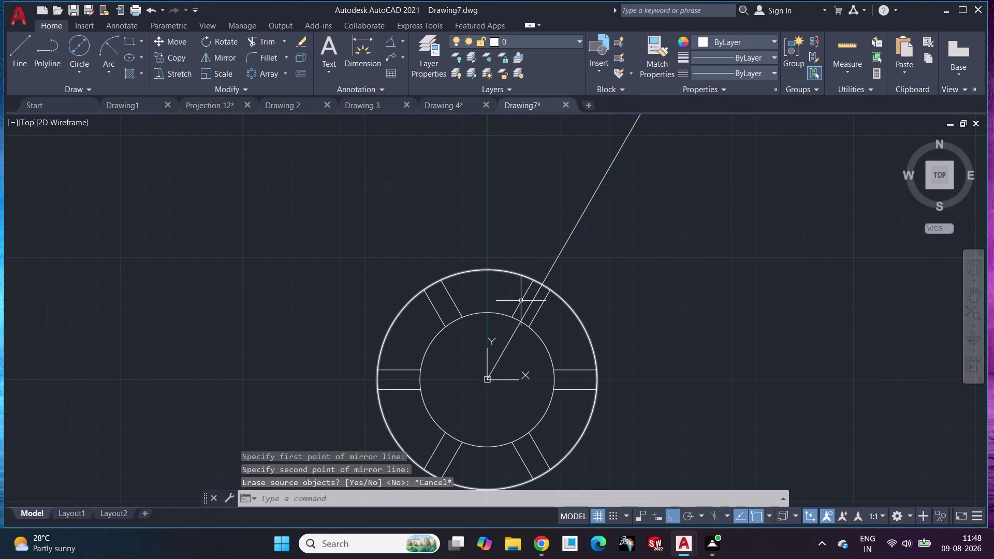
click(564, 248)
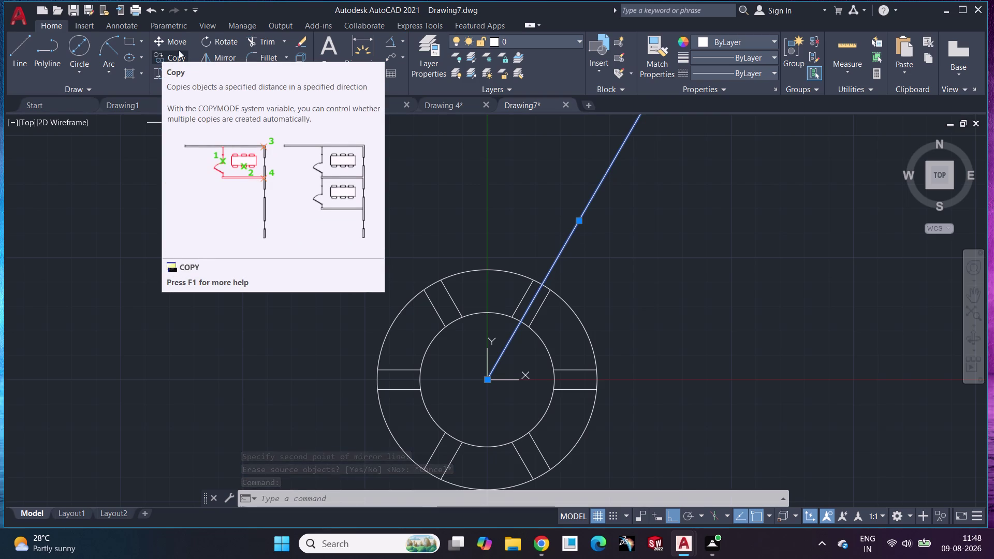
click(211, 57)
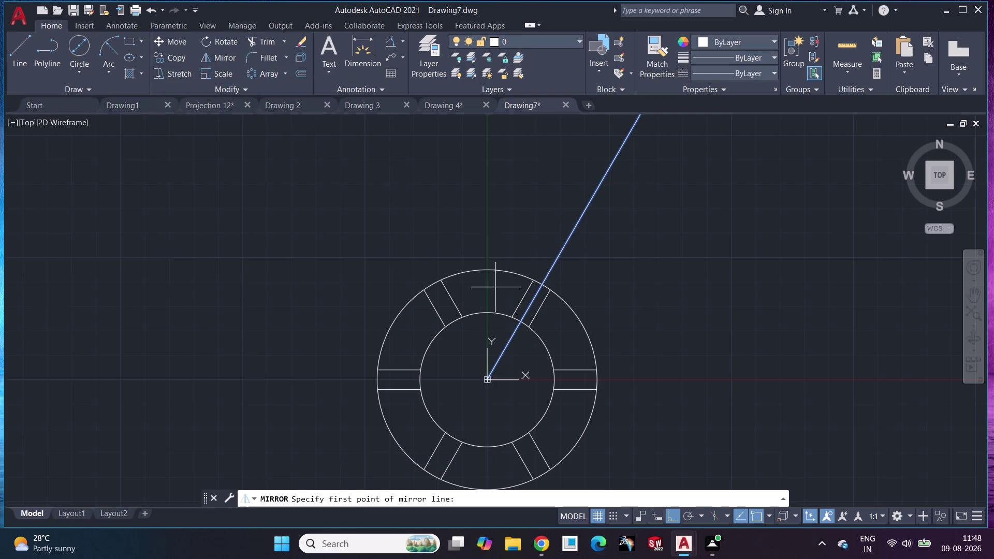
click(489, 384)
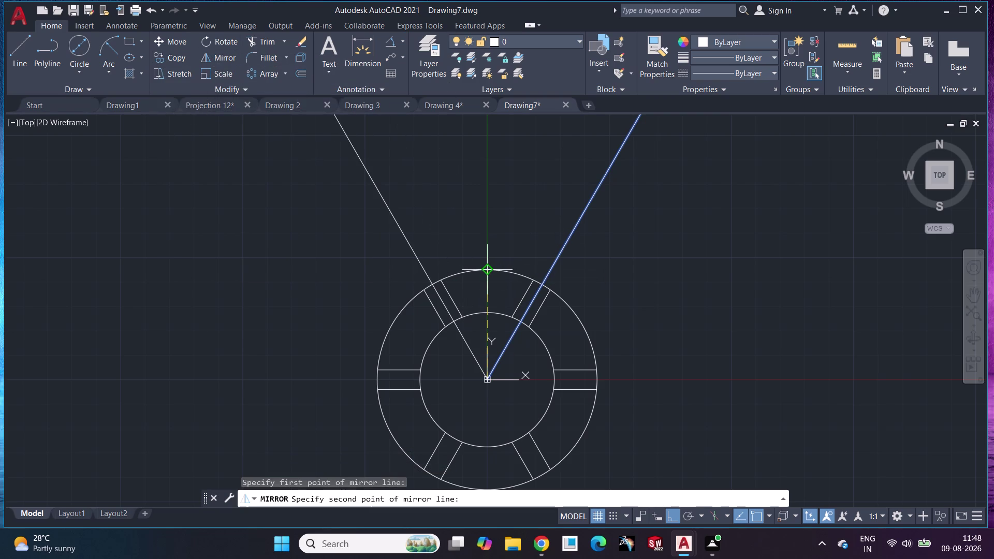
click(485, 270)
click(324, 271)
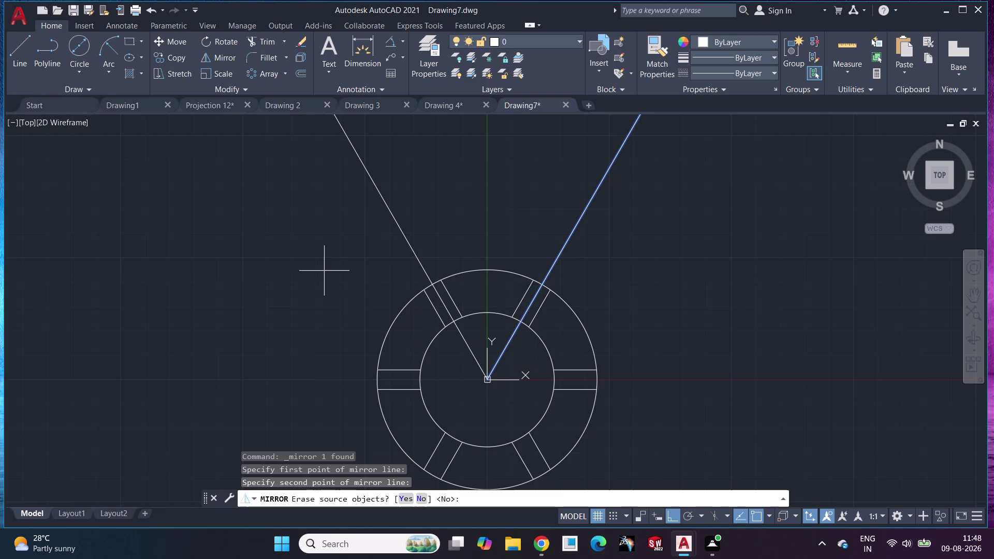
click(659, 257)
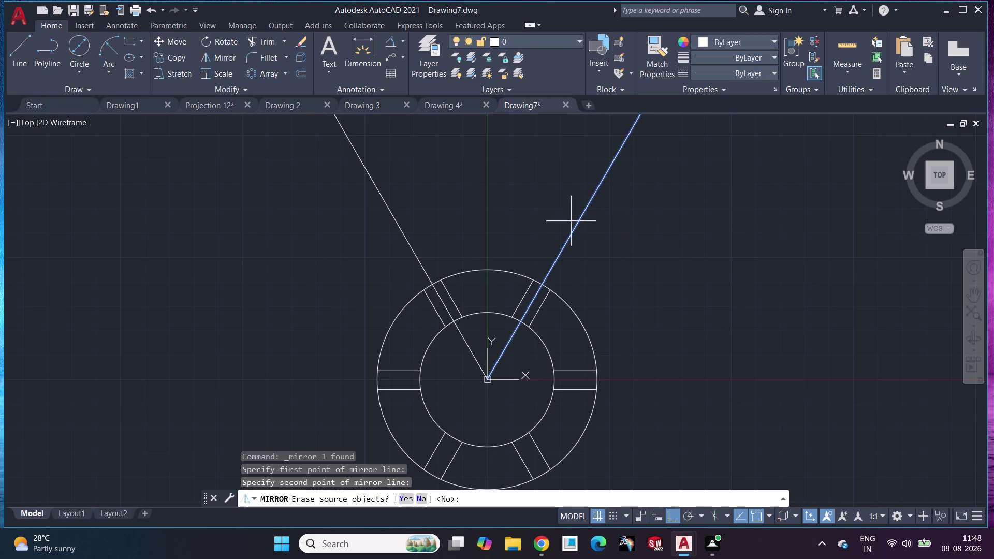
click(574, 229)
key(Escape)
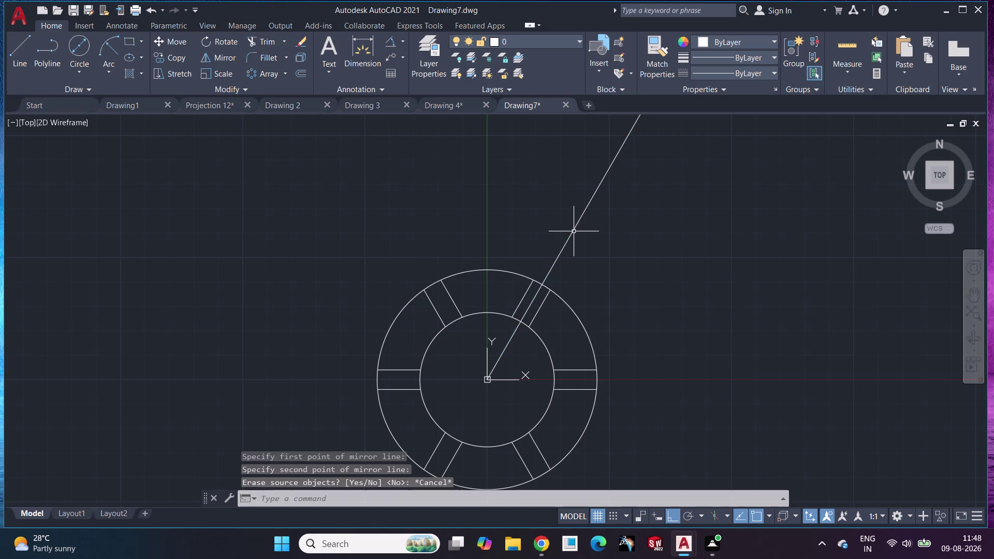
Mirror the 60° line across the vertical centre axis, keeping the original line.
click(576, 227)
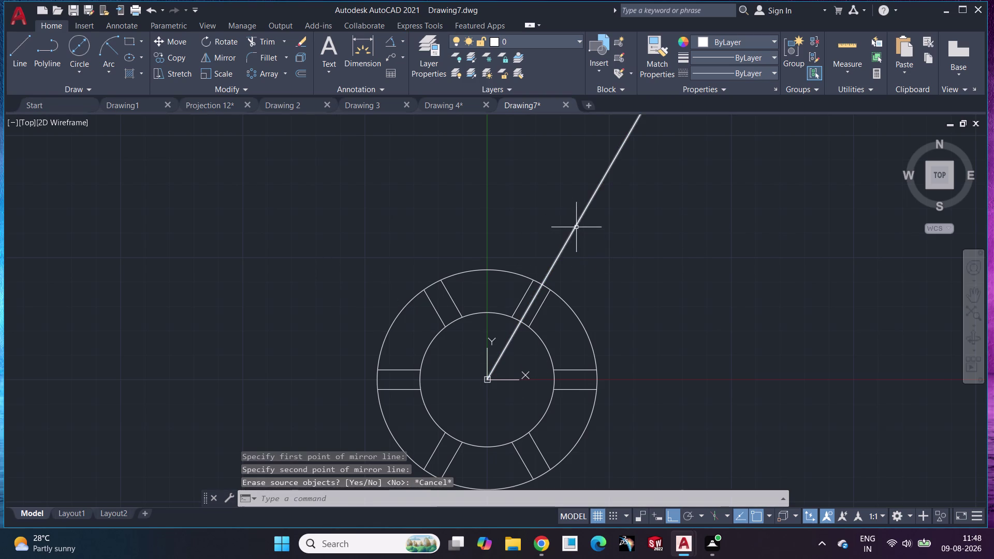
click(220, 57)
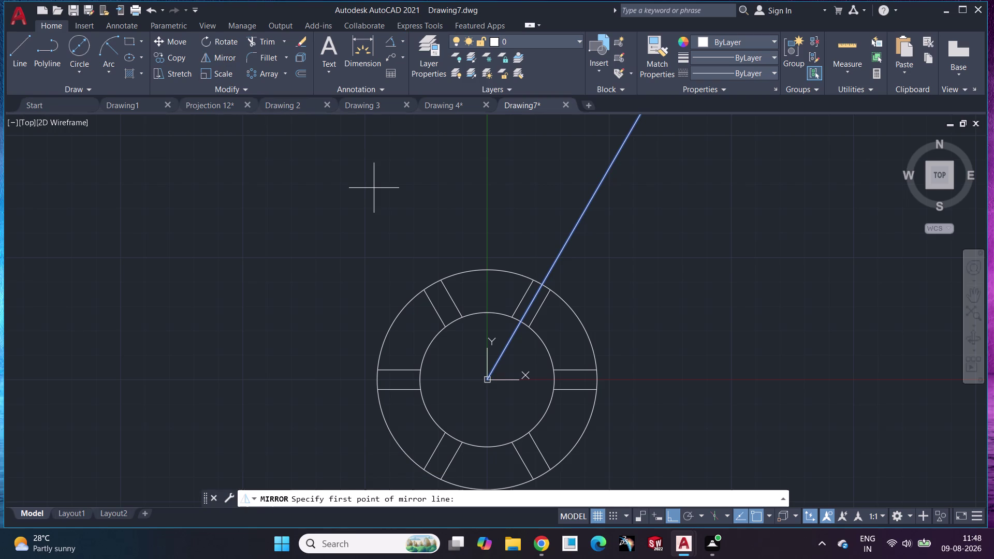
click(486, 381)
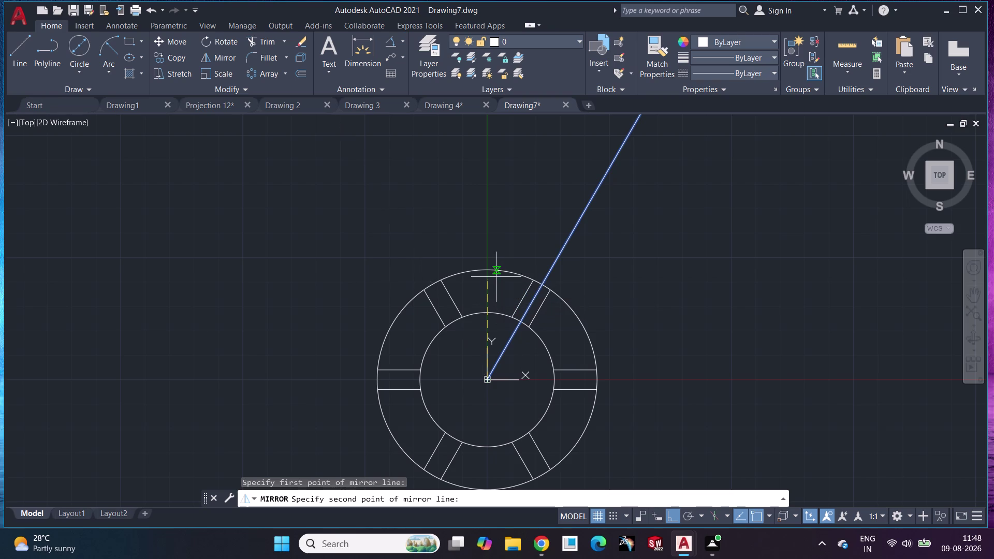
click(488, 272)
click(423, 506)
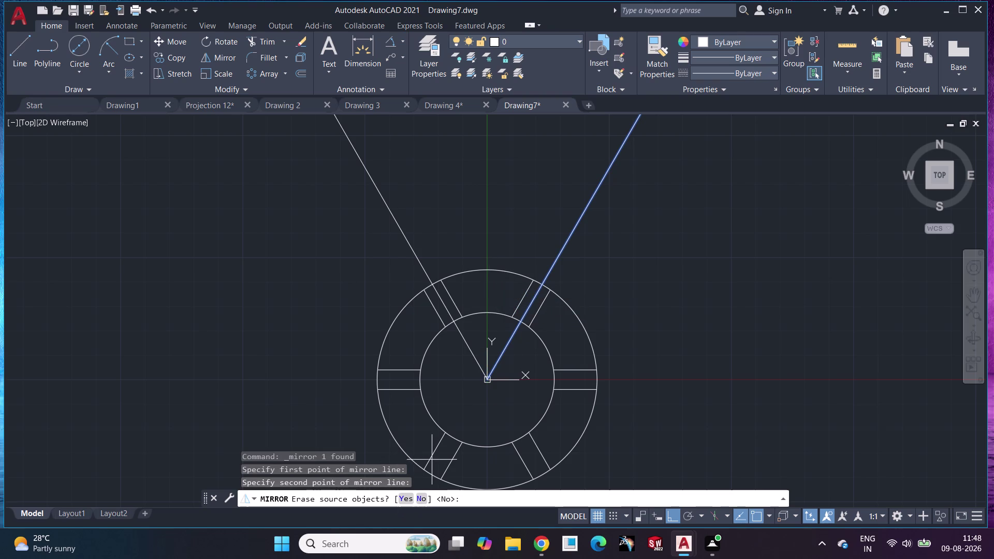
click(423, 498)
click(358, 308)
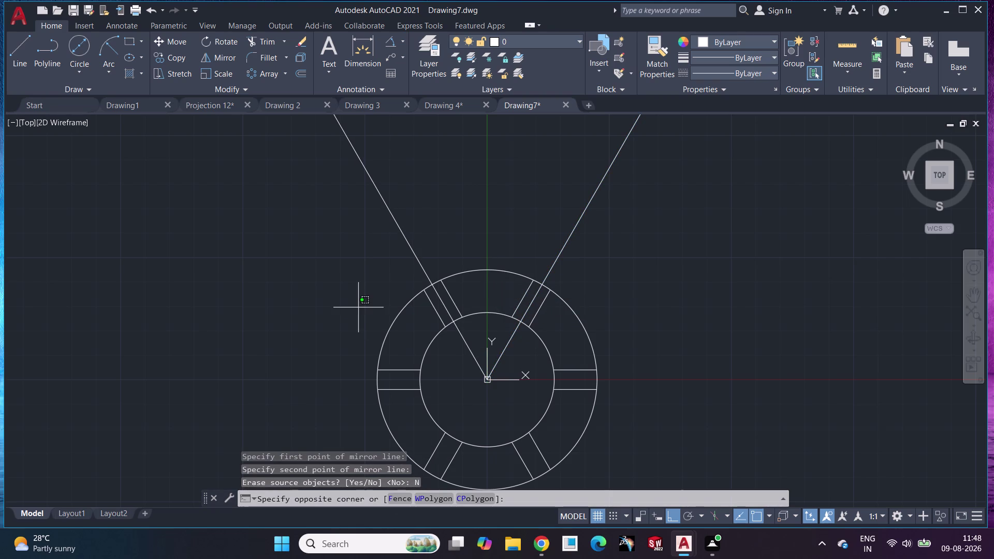
key(Escape)
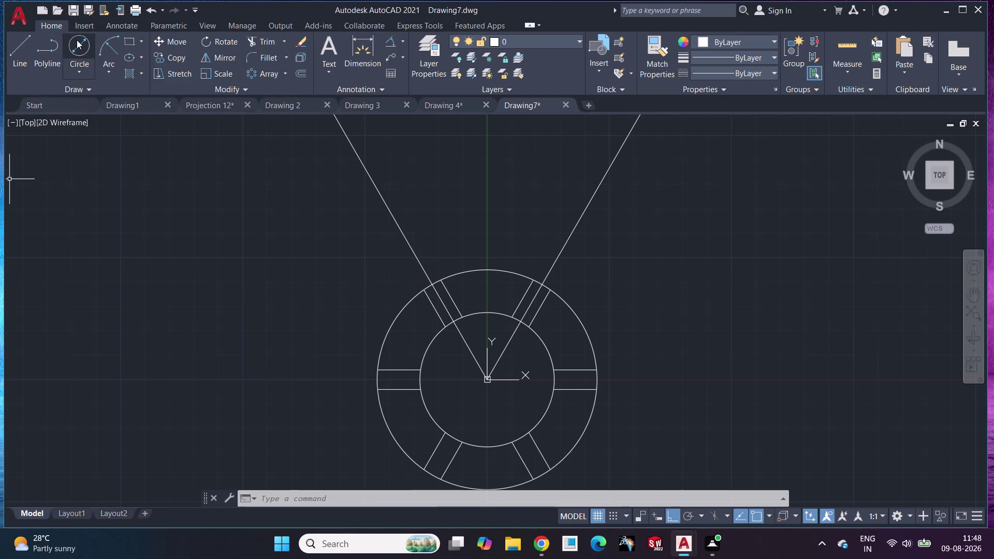
With Ortho off, draw a short line crossing the upper left arm of the V.
click(74, 68)
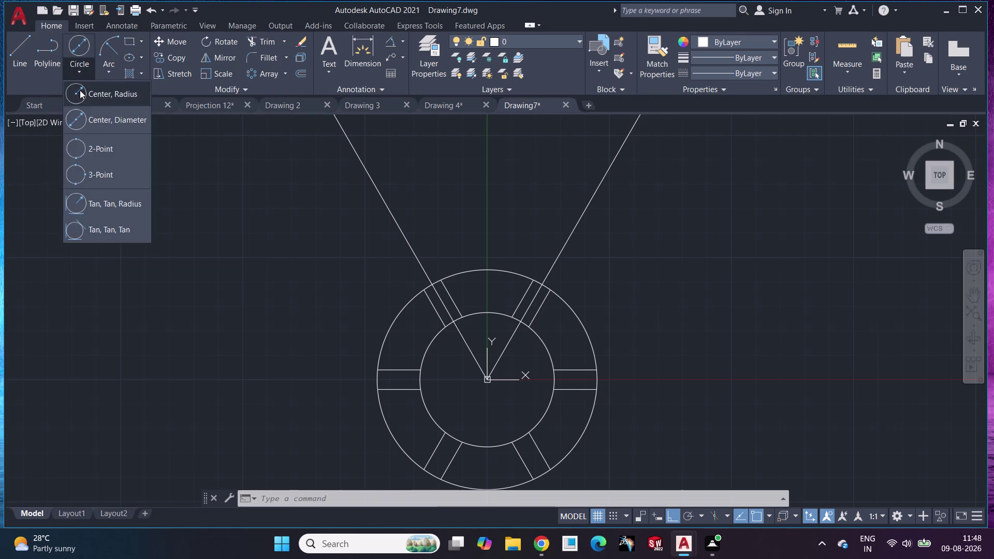
click(80, 90)
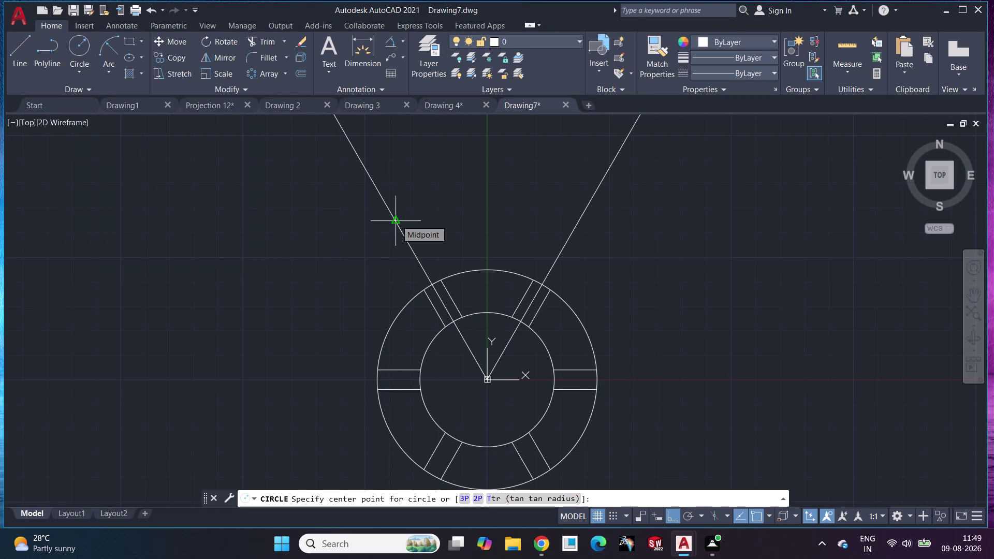
key(Escape)
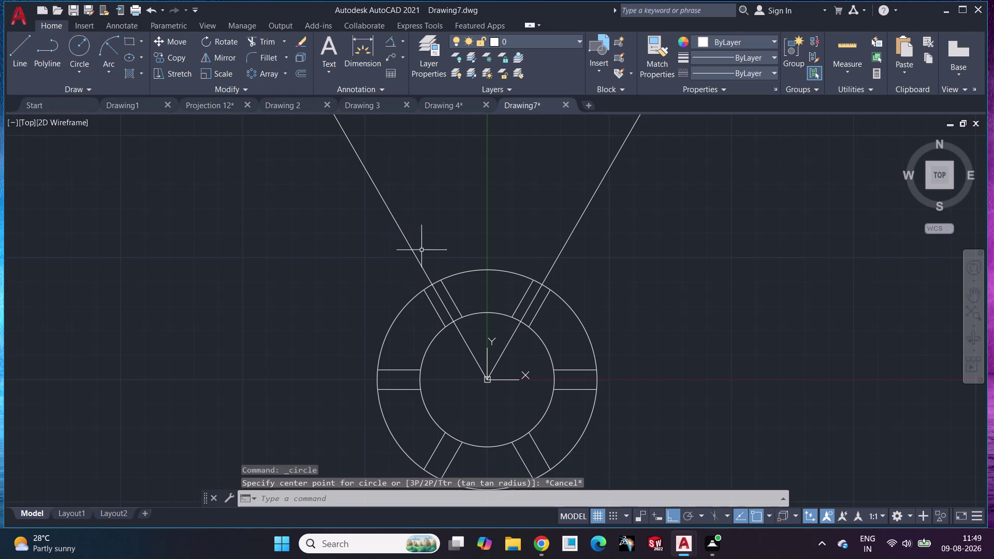
click(14, 47)
click(423, 179)
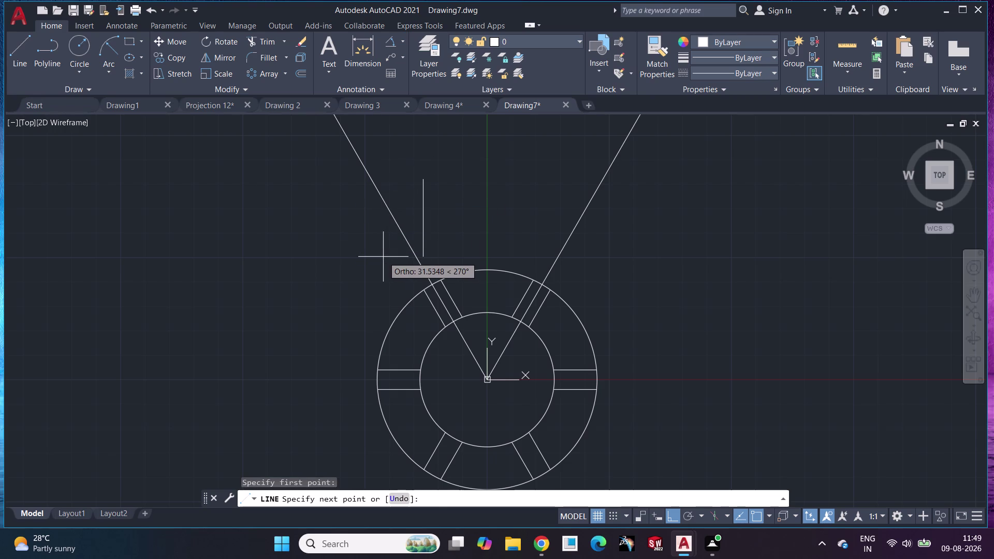
key(F8)
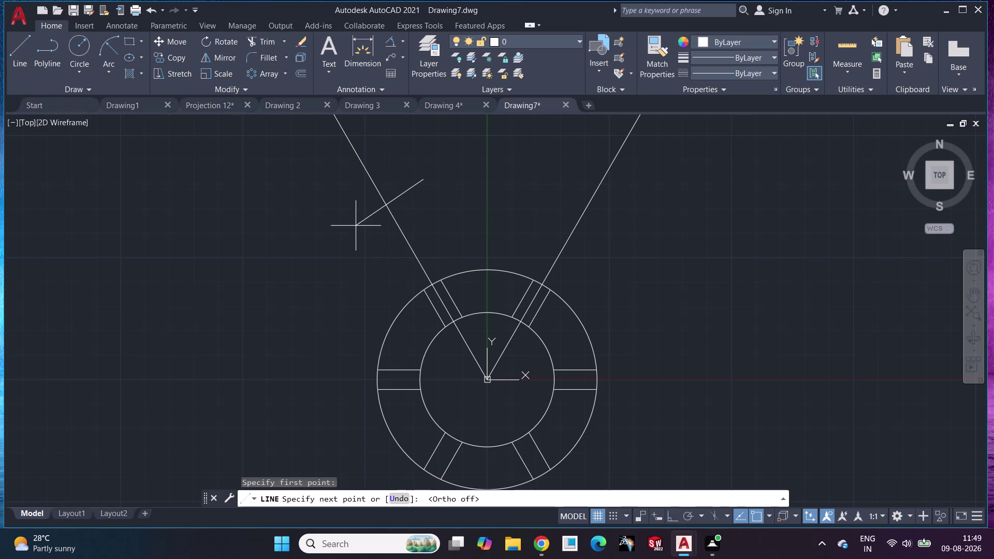
click(355, 226)
key(Escape)
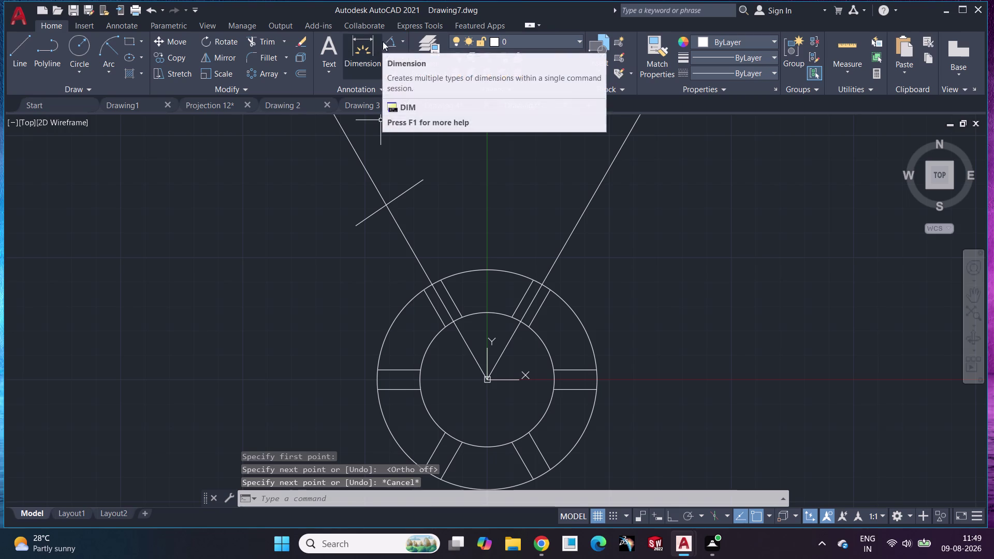
Begin a linear dimension from the crossing point to the centre, then cancel it.
click(403, 36)
click(415, 68)
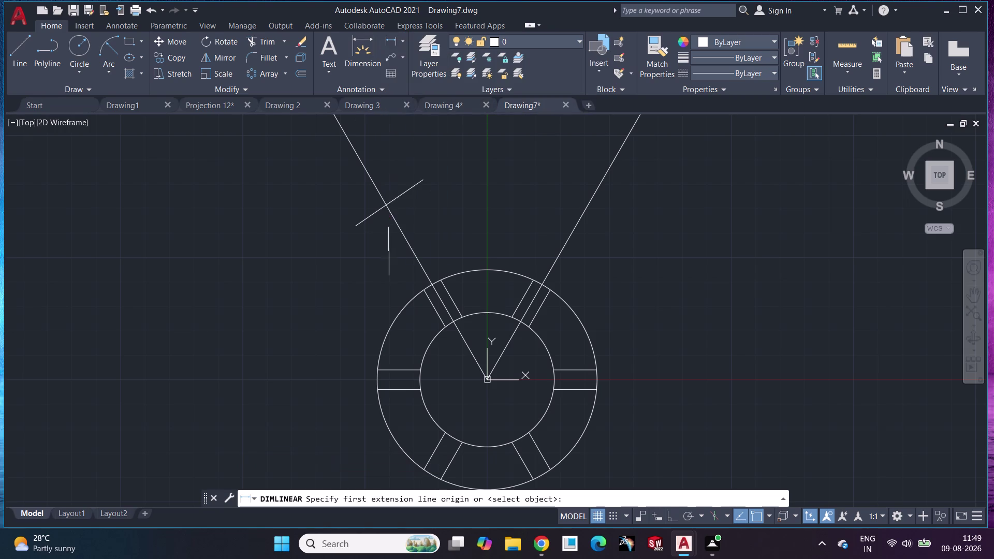
click(385, 204)
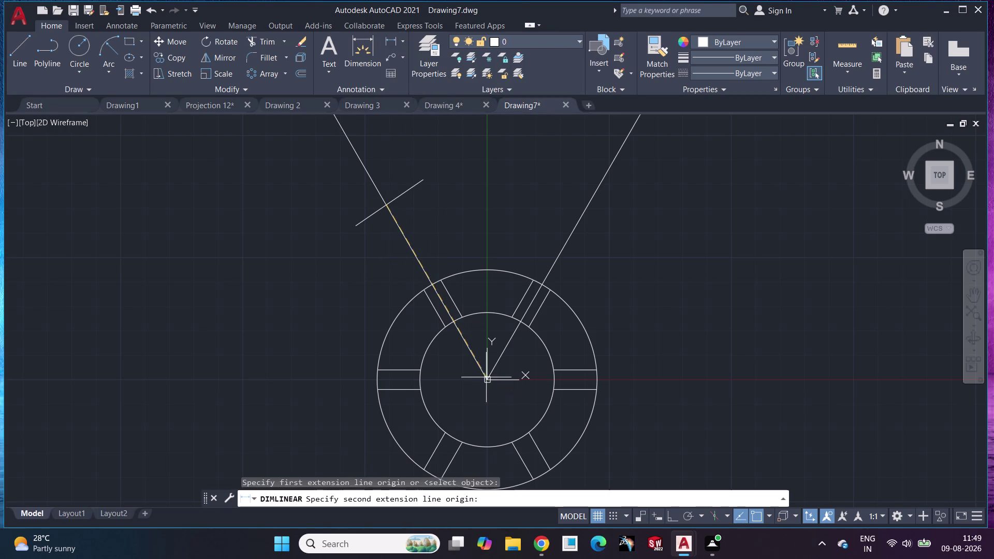
click(487, 380)
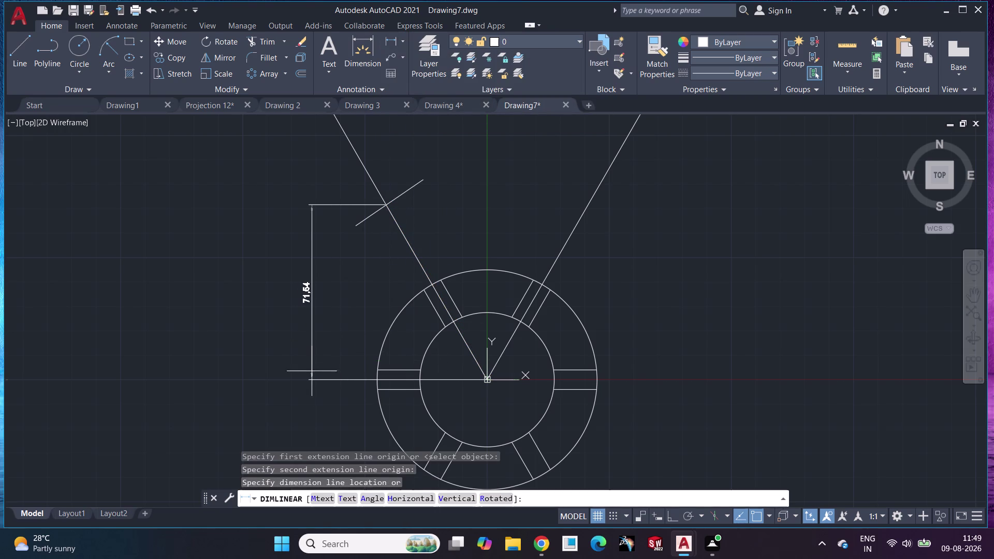
key(Escape)
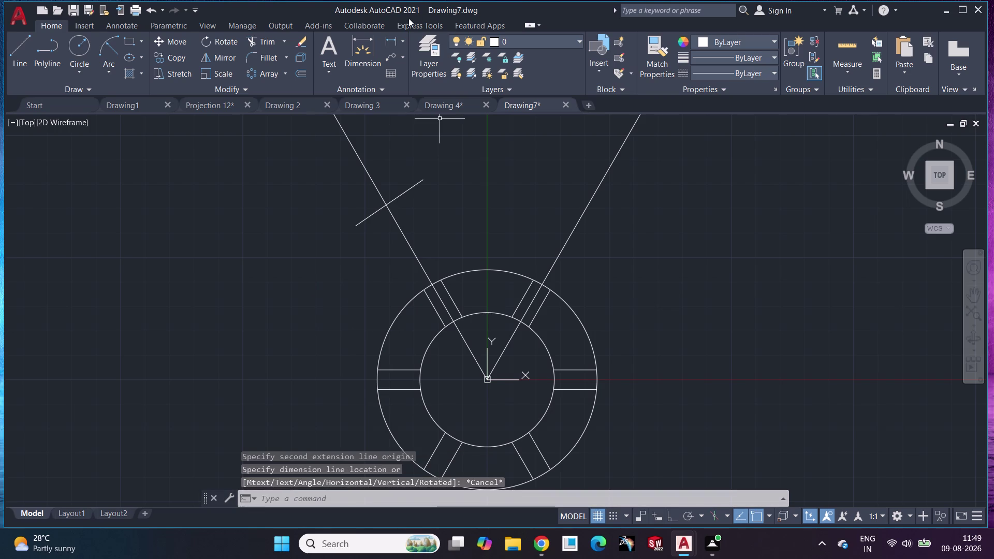
Place an aligned 82.61 dimension from the ring centre to the crossing point.
click(400, 38)
click(411, 92)
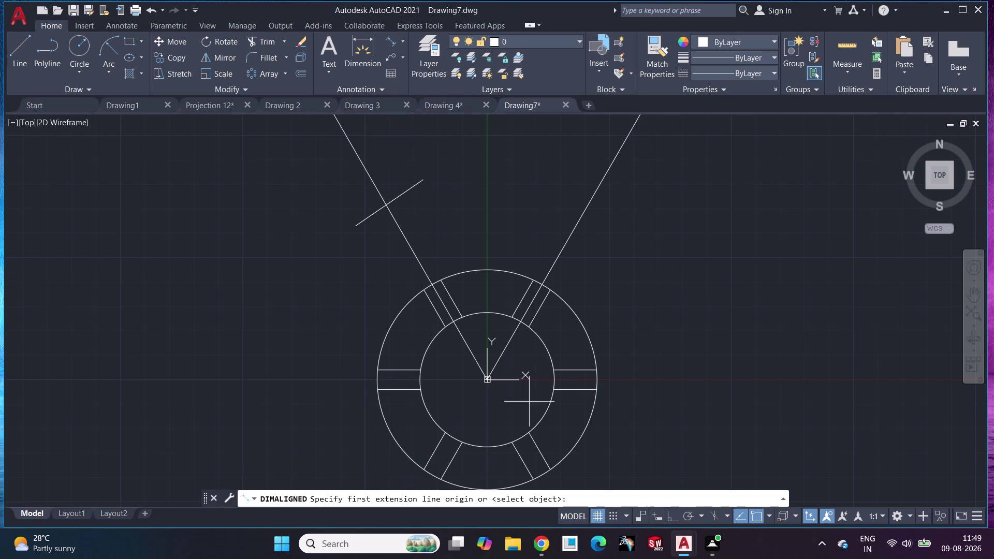
click(487, 381)
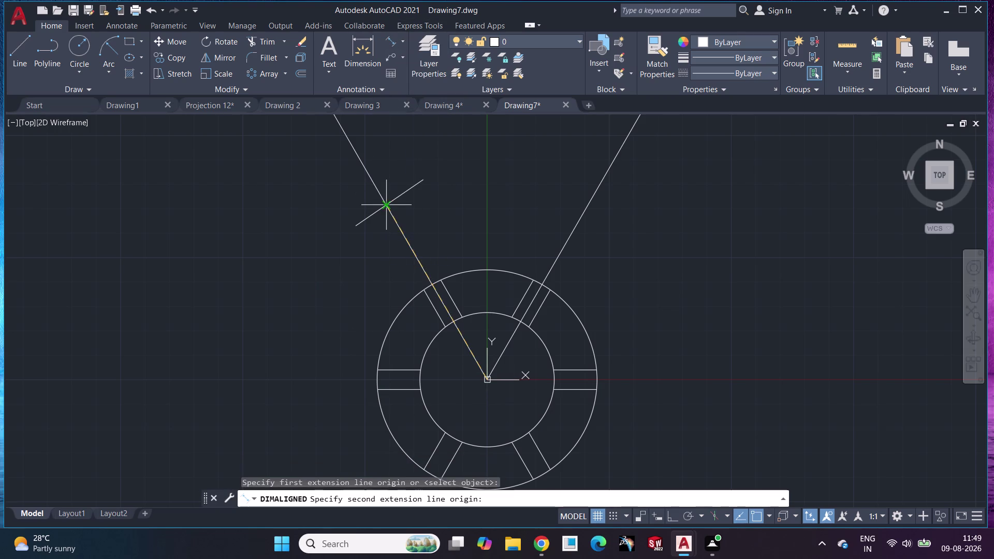
click(386, 202)
click(326, 297)
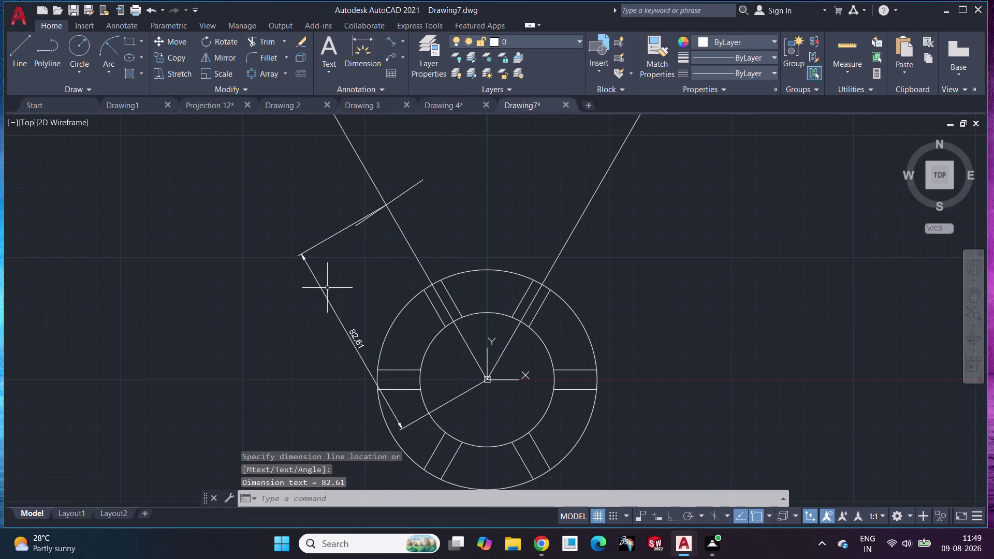
click(408, 190)
drag(391, 203, 393, 206)
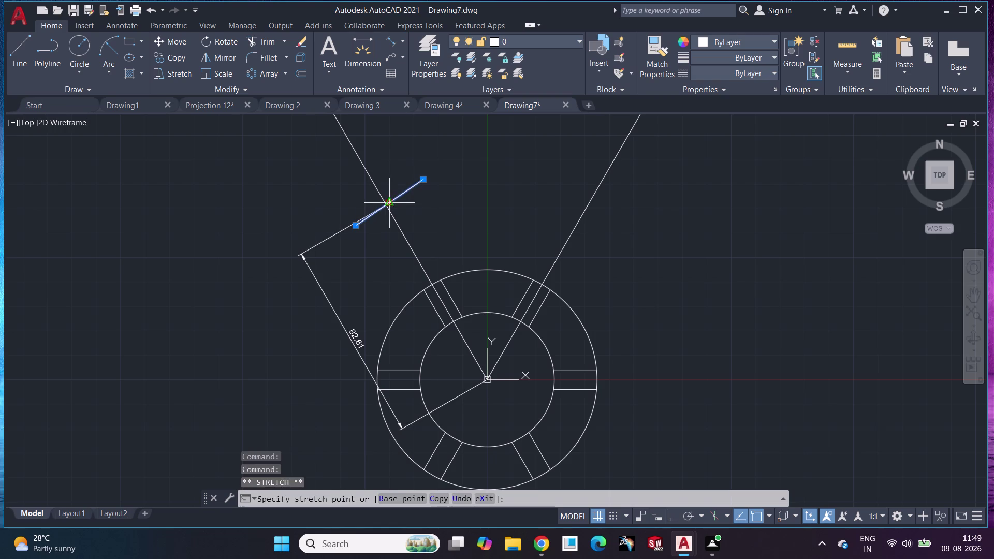
Slide the short crossing line down the left arm toward the ring centre.
drag(394, 206, 398, 219)
click(399, 220)
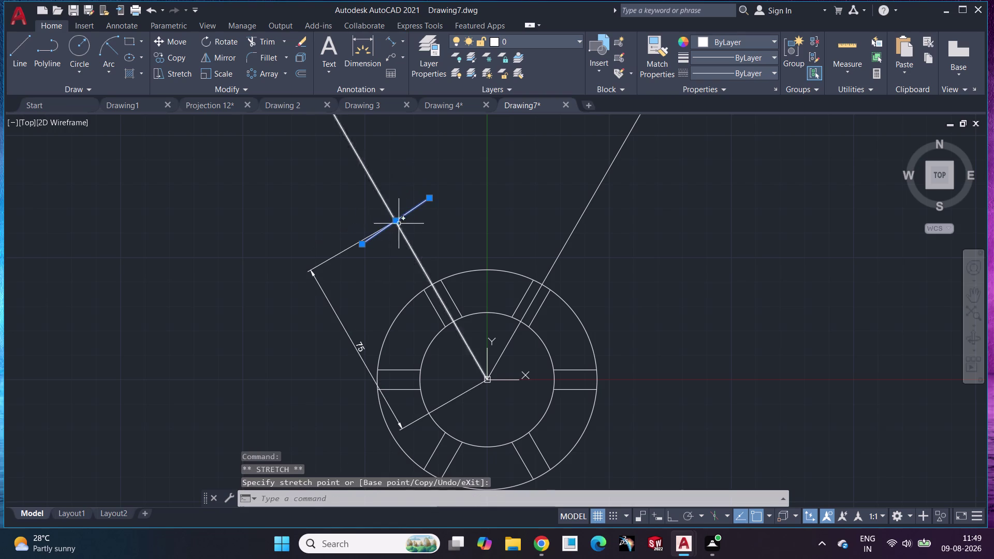
drag(397, 222, 412, 249)
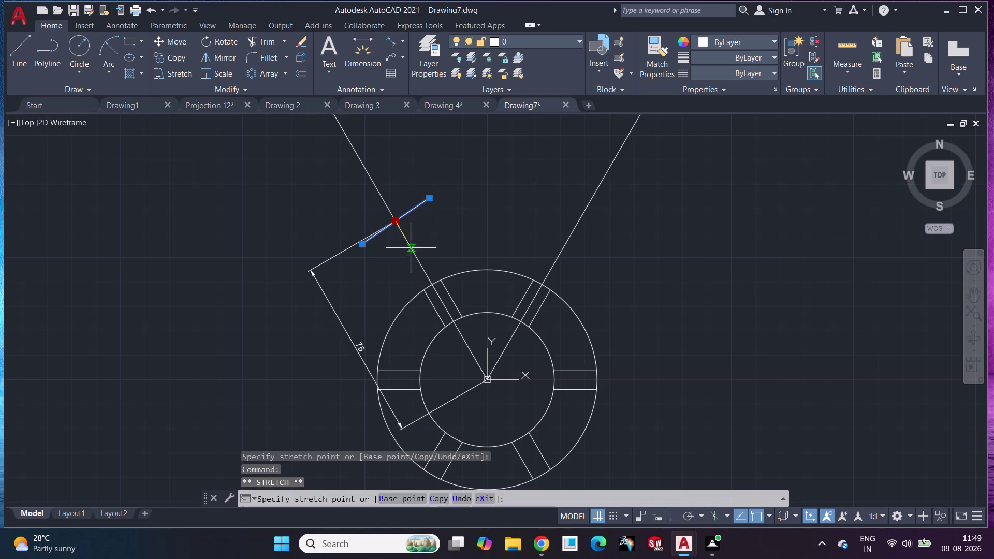
drag(411, 249, 412, 251)
click(412, 248)
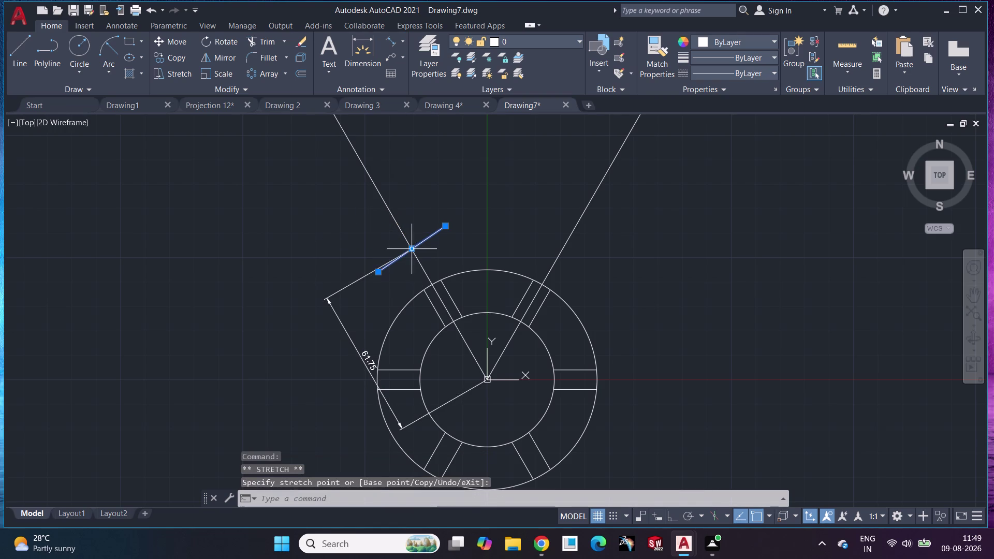
drag(412, 247, 415, 259)
click(414, 257)
drag(414, 257, 413, 253)
click(406, 250)
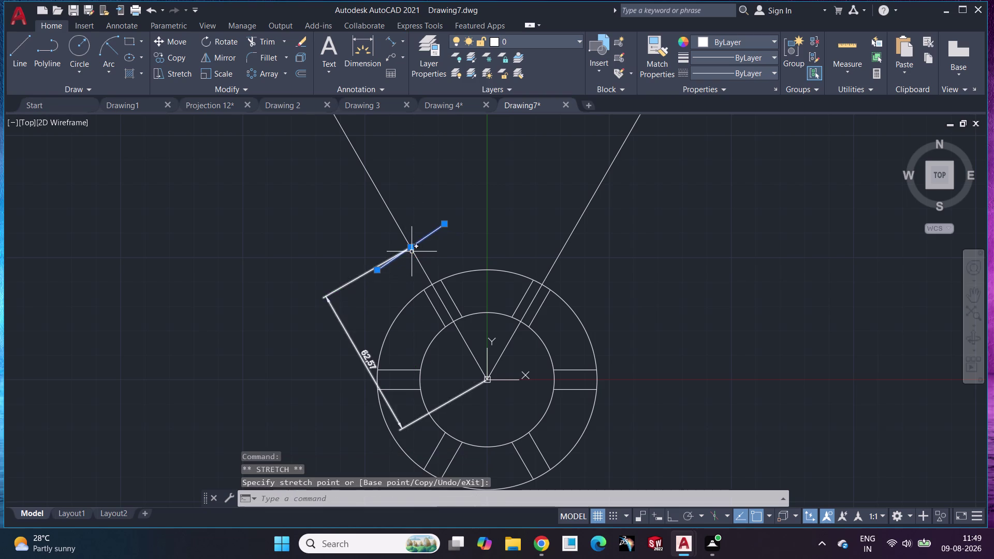
drag(413, 248, 415, 254)
click(415, 245)
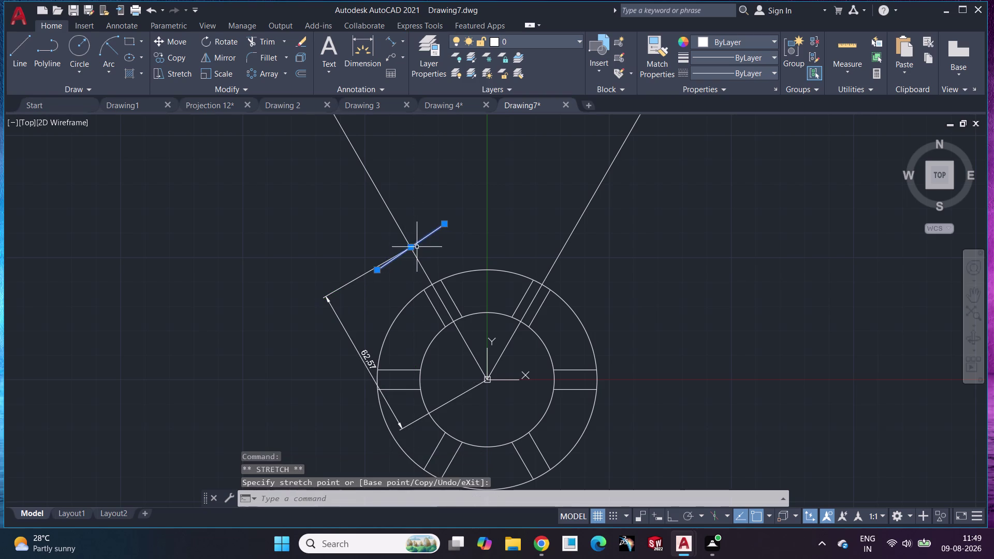
drag(410, 246, 412, 254)
click(412, 252)
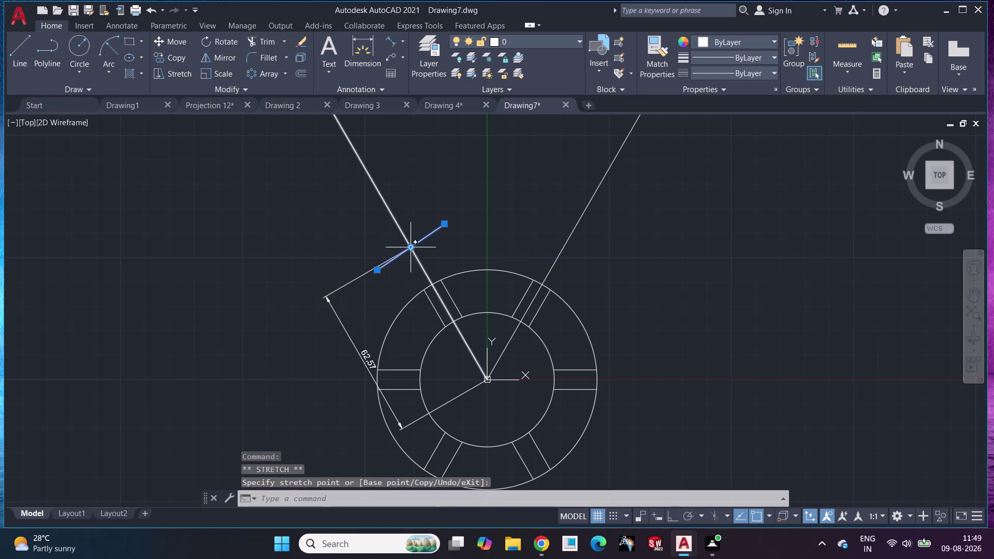
Settle the short line so the dimension reads 61.96, then erase both construction lines.
drag(410, 245, 415, 255)
click(414, 253)
drag(411, 249, 411, 250)
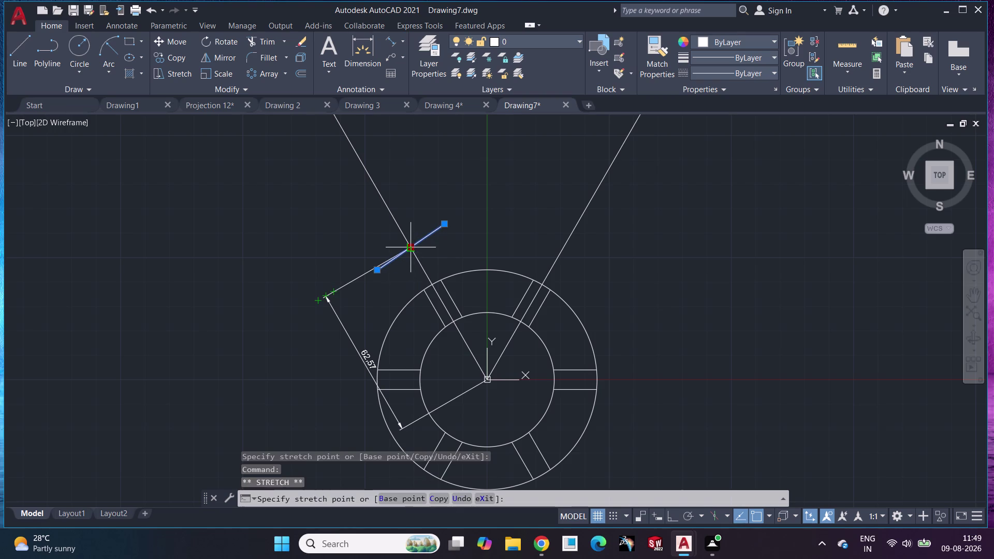
drag(411, 249, 416, 258)
click(414, 257)
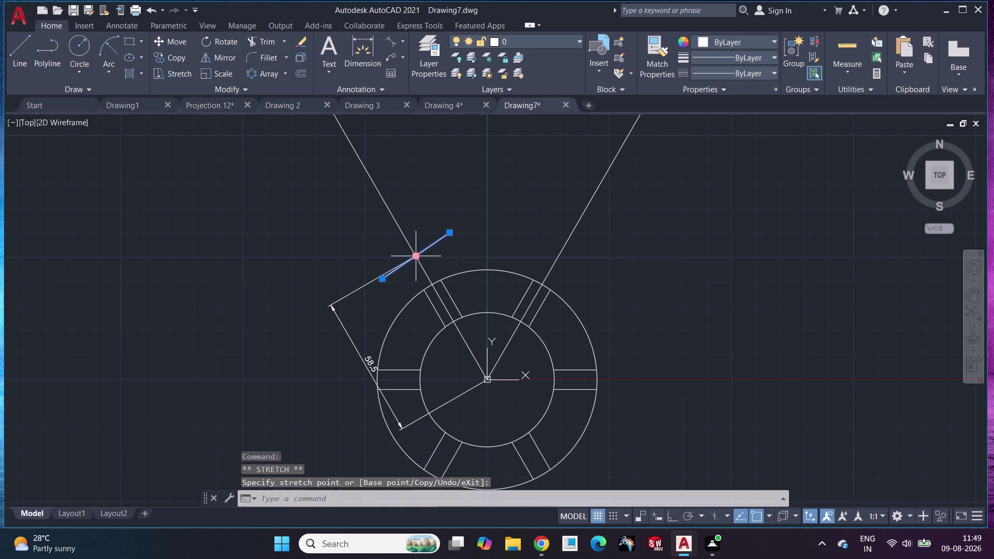
drag(418, 257, 418, 256)
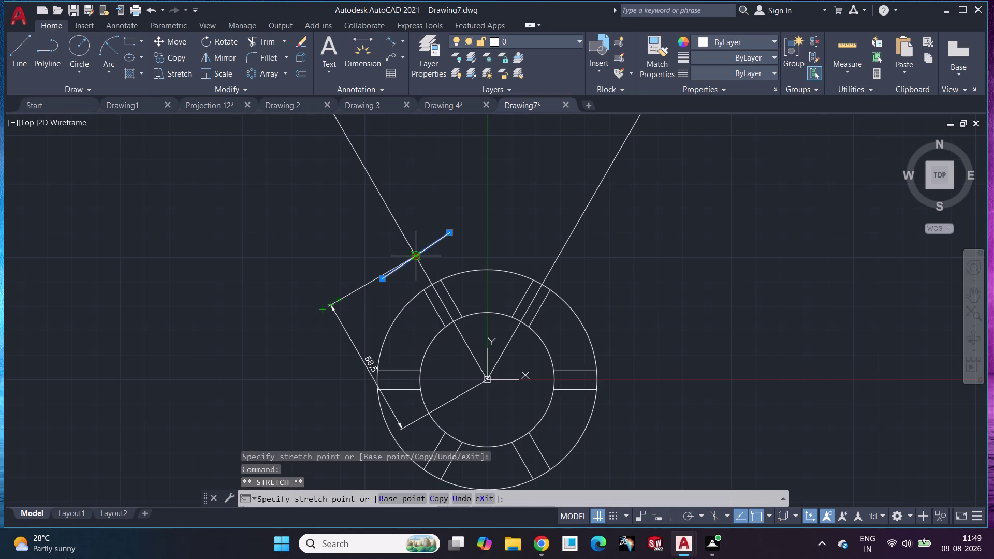
drag(418, 255, 414, 252)
click(410, 251)
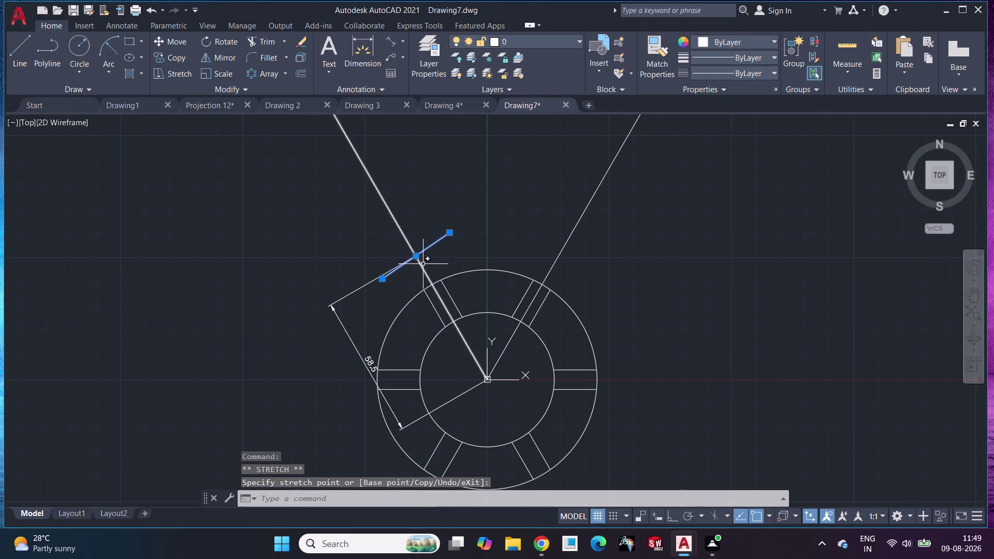
drag(416, 258, 412, 249)
click(412, 249)
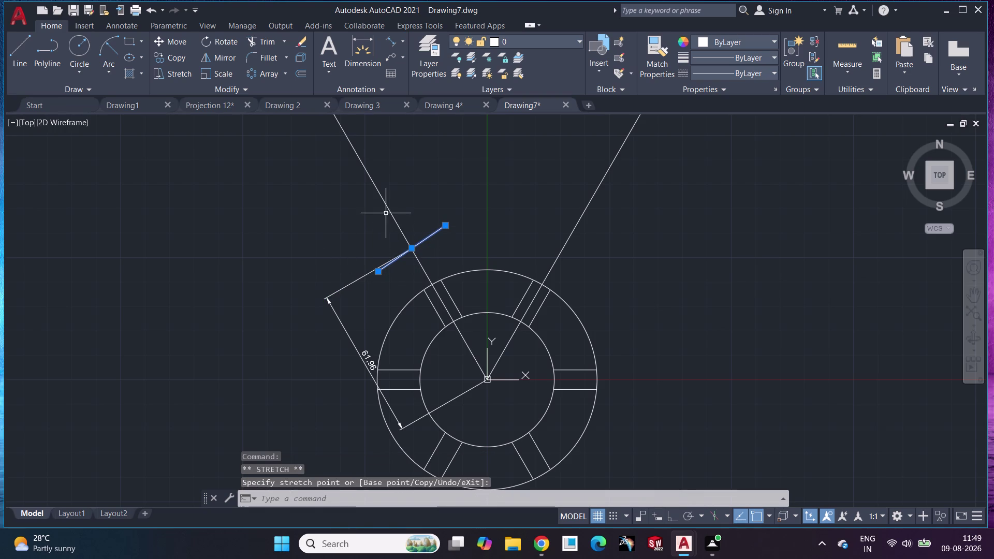
click(389, 208)
key(Delete)
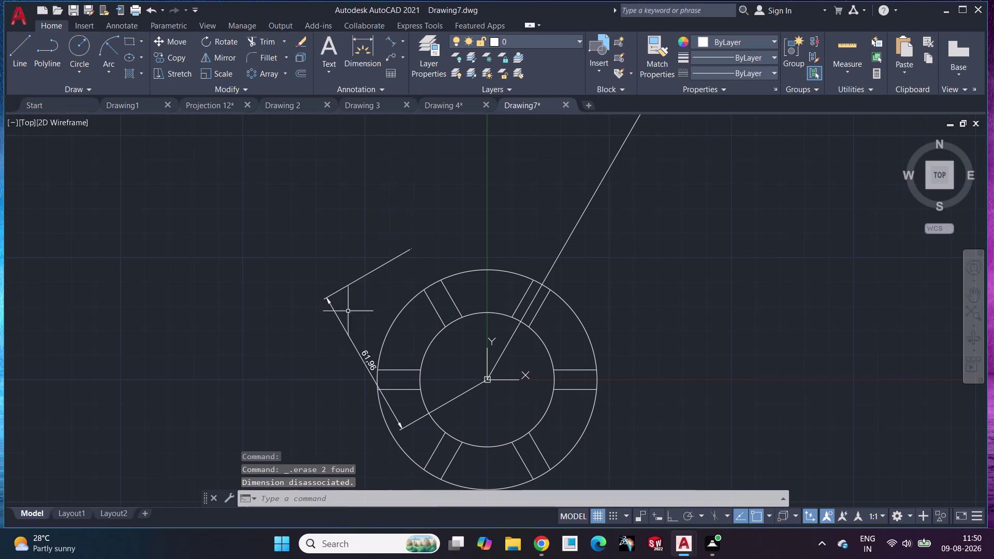
Erase the leftover dimension and start a new line at the ring centre.
click(367, 273)
key(Delete)
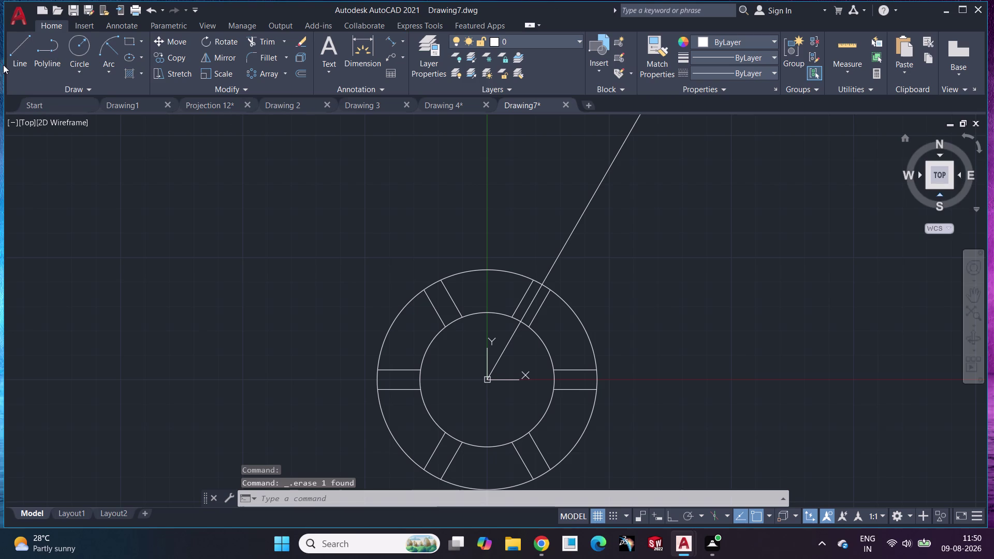
click(22, 46)
click(492, 378)
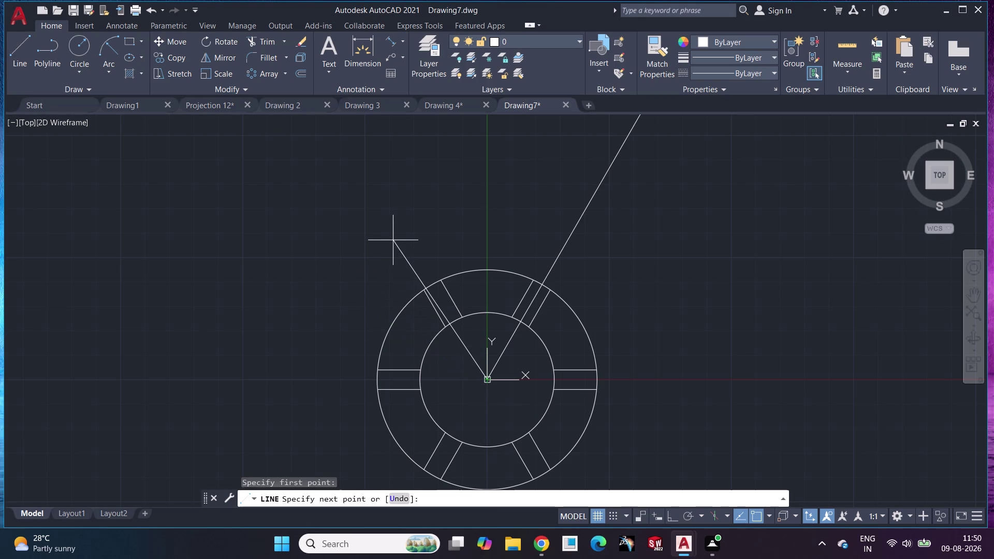
key(shift+at)
text(60)
text(<120)
key(Return)
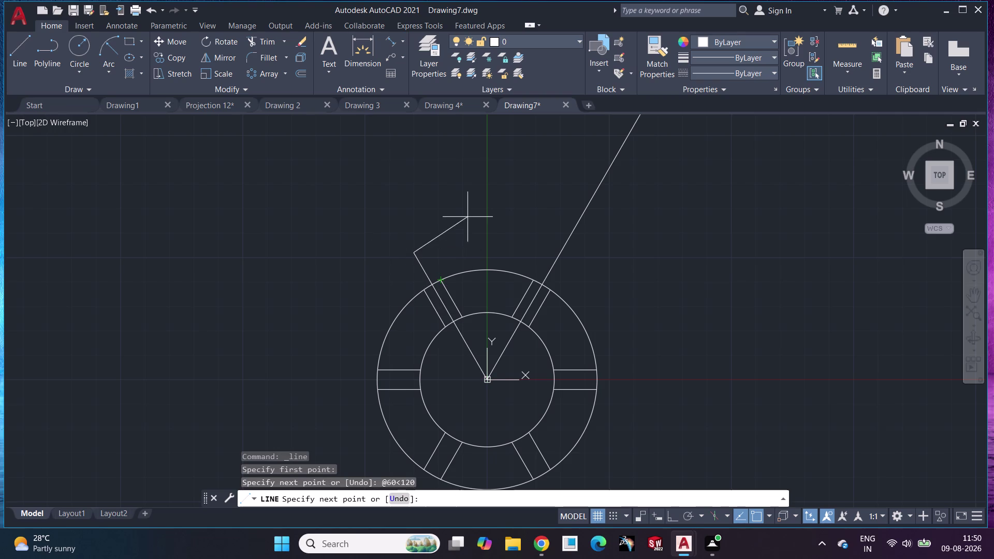
key(Escape)
scroll(up, 3)
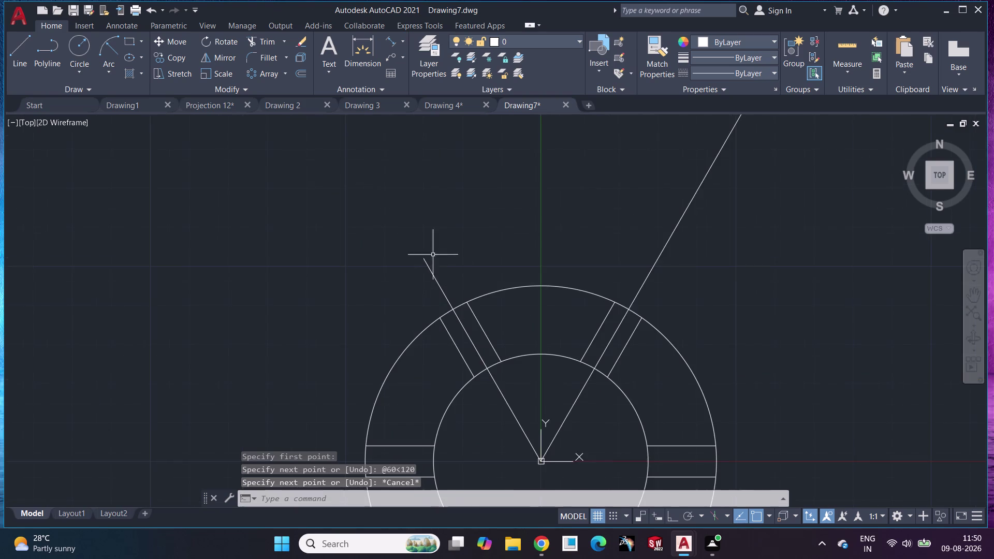
scroll(up, 3)
middle_drag(446, 263, 407, 232)
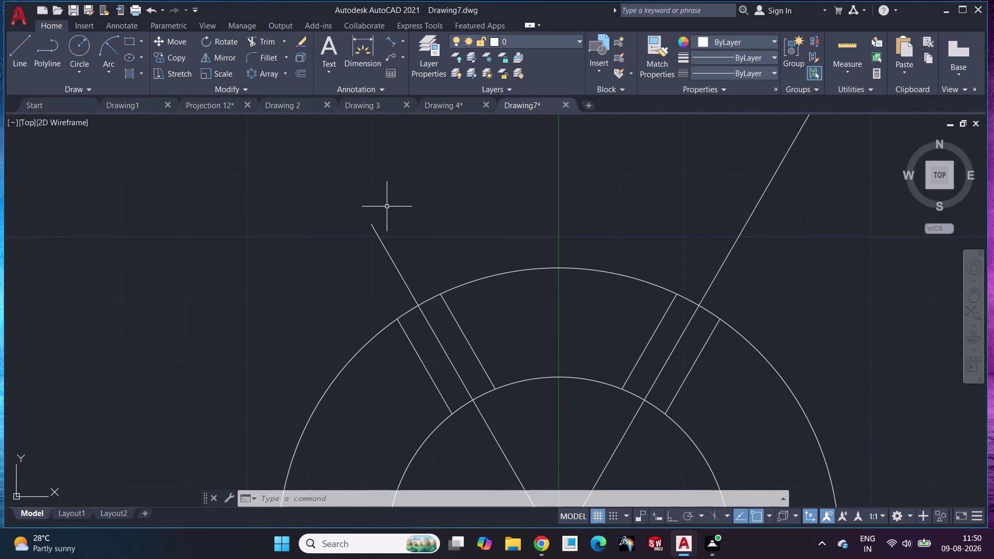
click(85, 57)
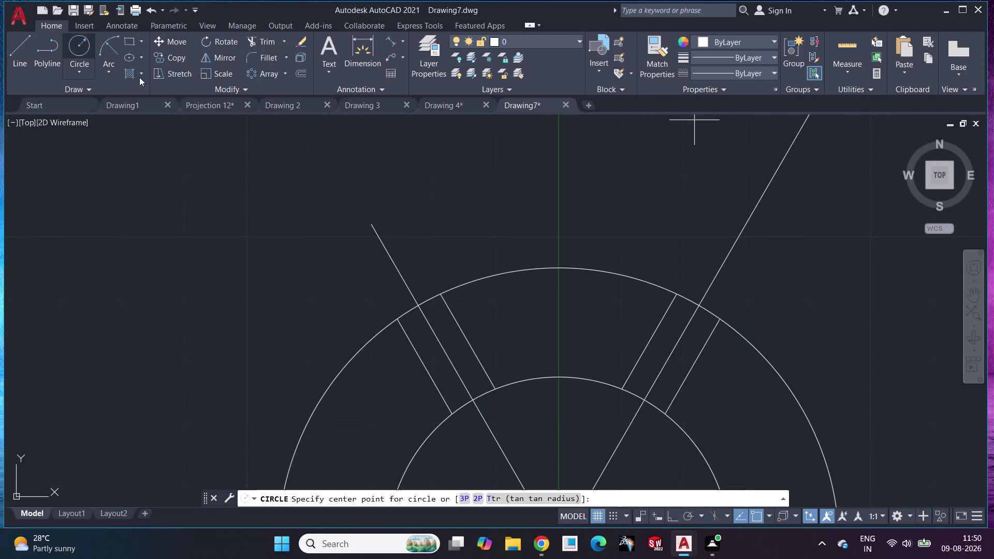
Draw an 18-radius lug circle at the upper end of the 120° line.
drag(371, 225, 375, 230)
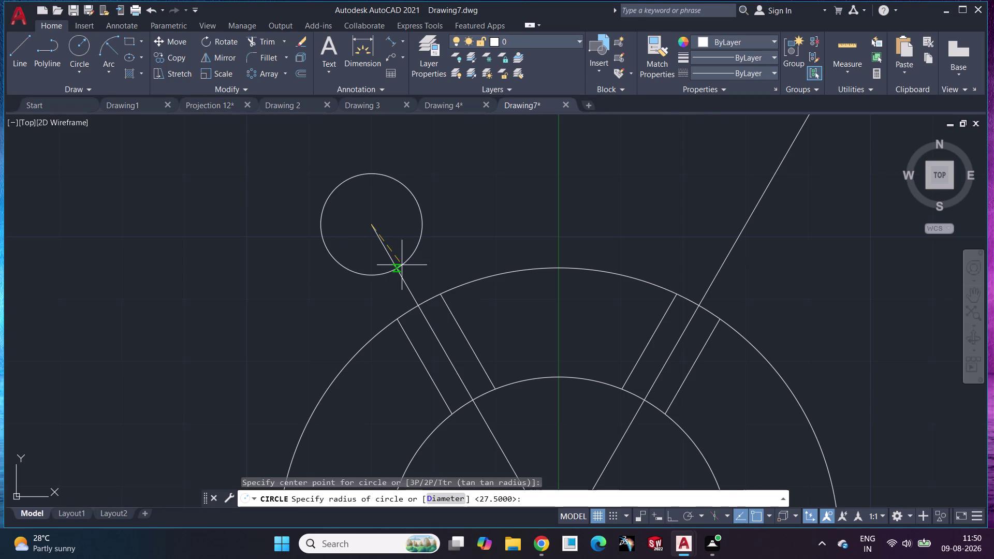
text(18)
key(Return)
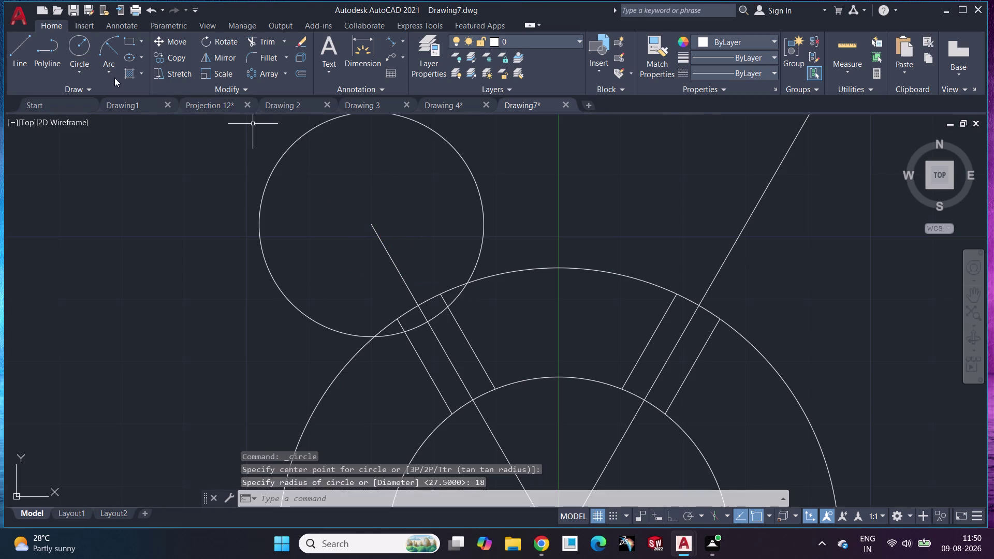
Add a concentric 10-radius hole circle at the same line end.
click(85, 41)
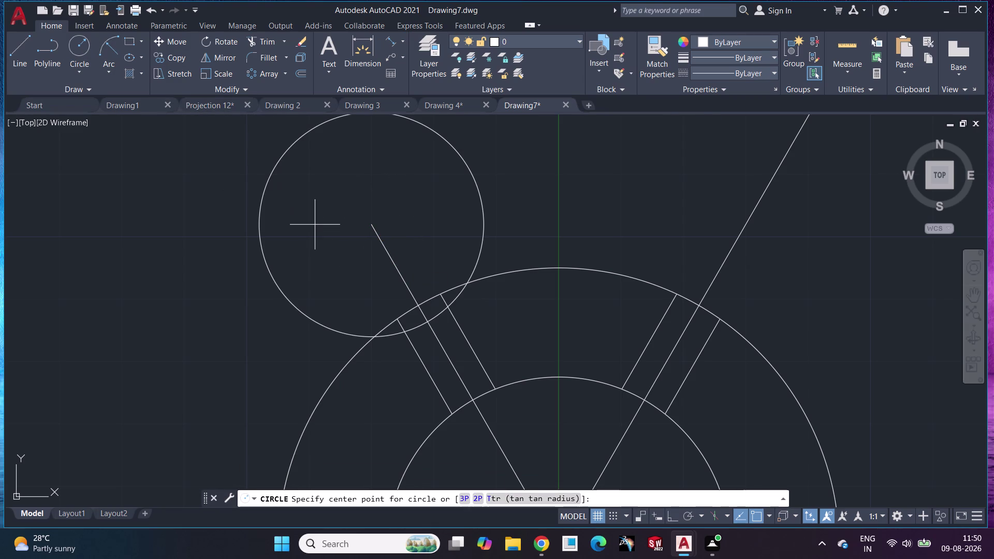
click(371, 224)
text(10)
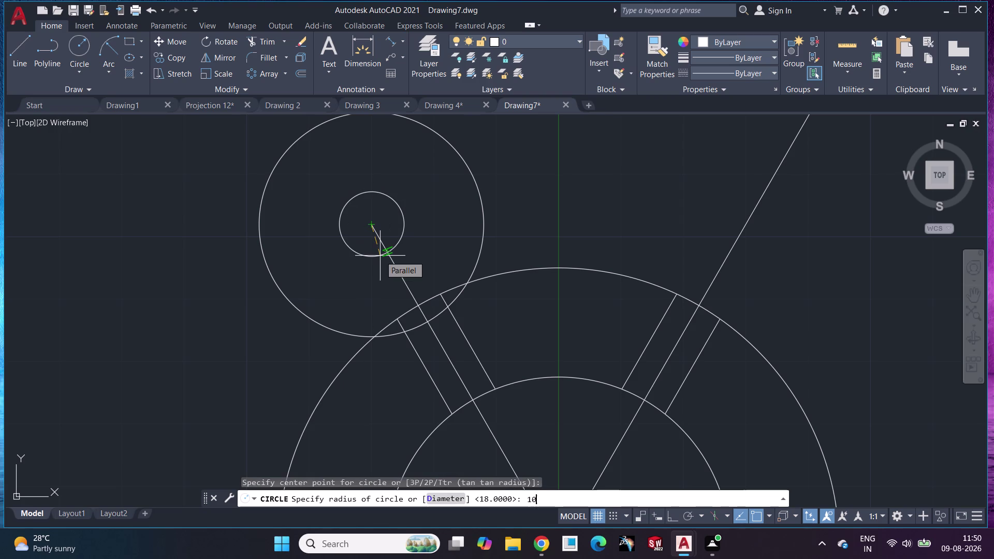
key(Return)
middle_drag(520, 226, 491, 208)
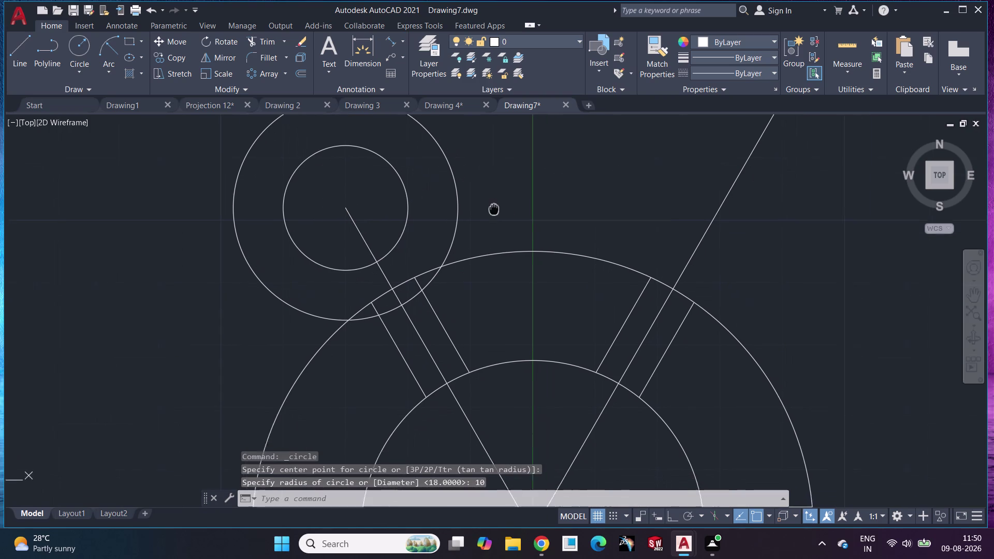
middle_drag(491, 208, 473, 184)
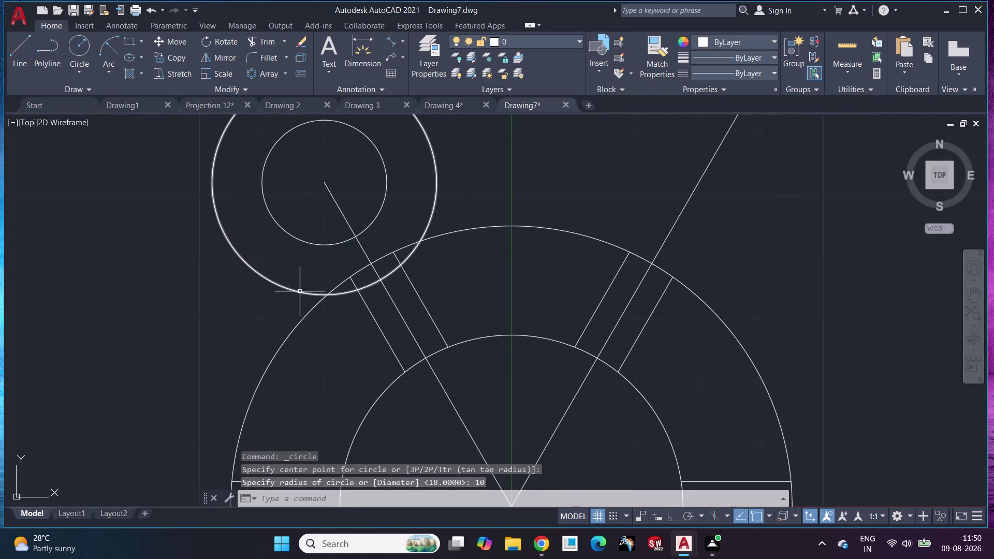
scroll(up, 3)
middle_drag(290, 292, 328, 243)
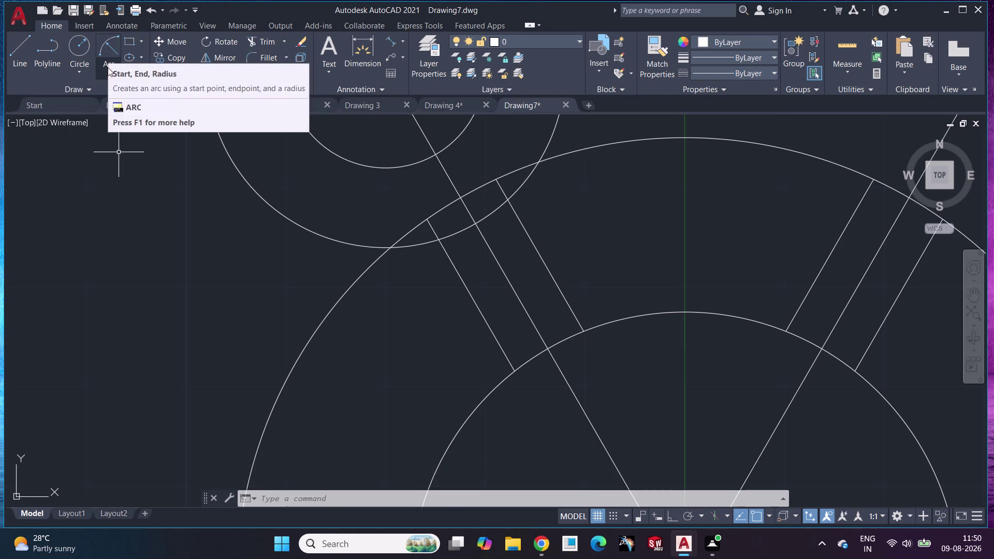
Draw a Tan, Tan, Radius circle of radius 14 touching the lug circle and outer ring.
click(82, 71)
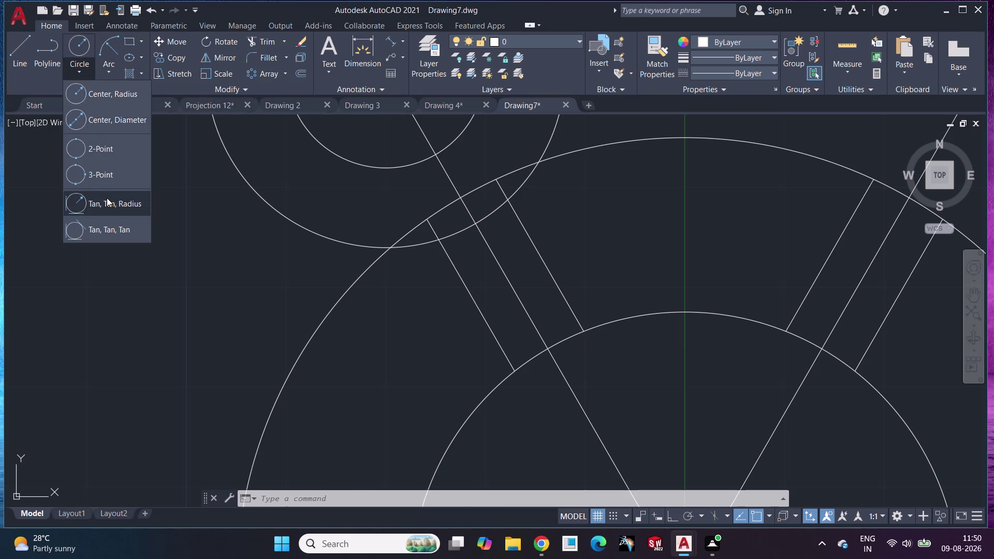
click(107, 198)
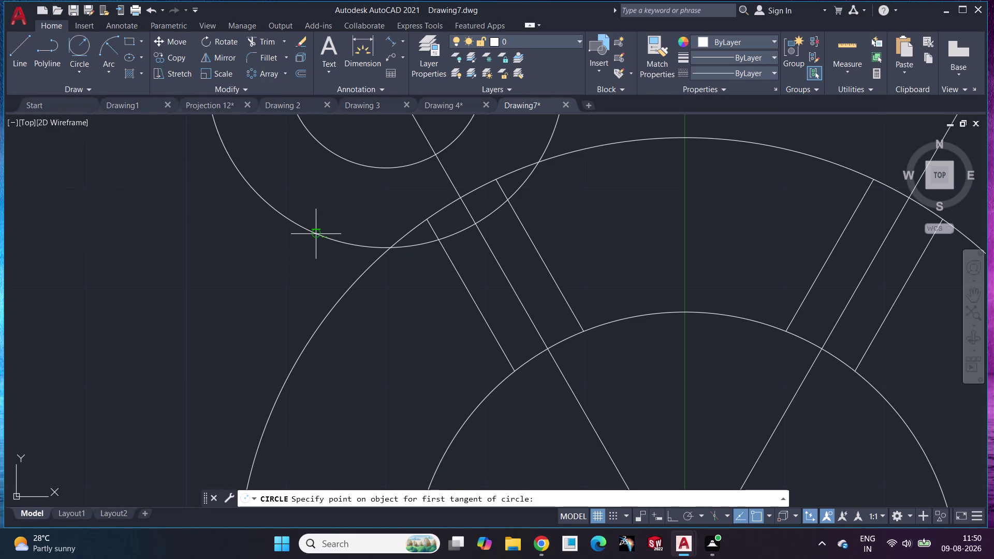
click(315, 234)
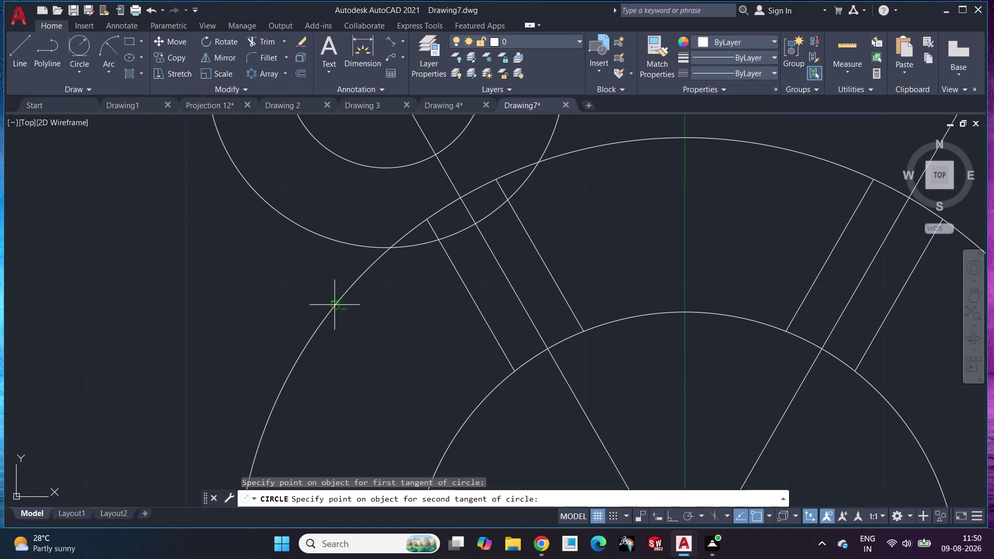
click(334, 305)
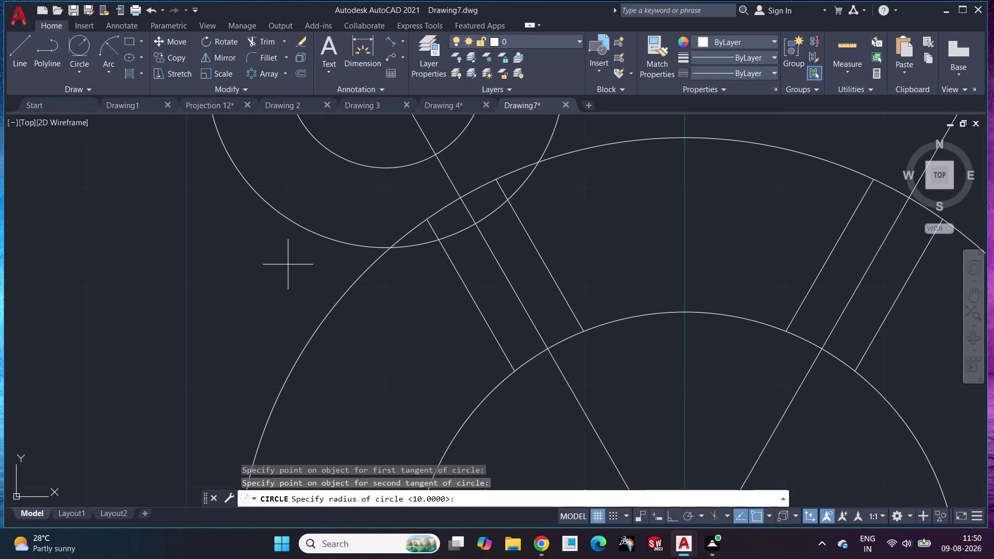
text(14)
key(Return)
scroll(down, 3)
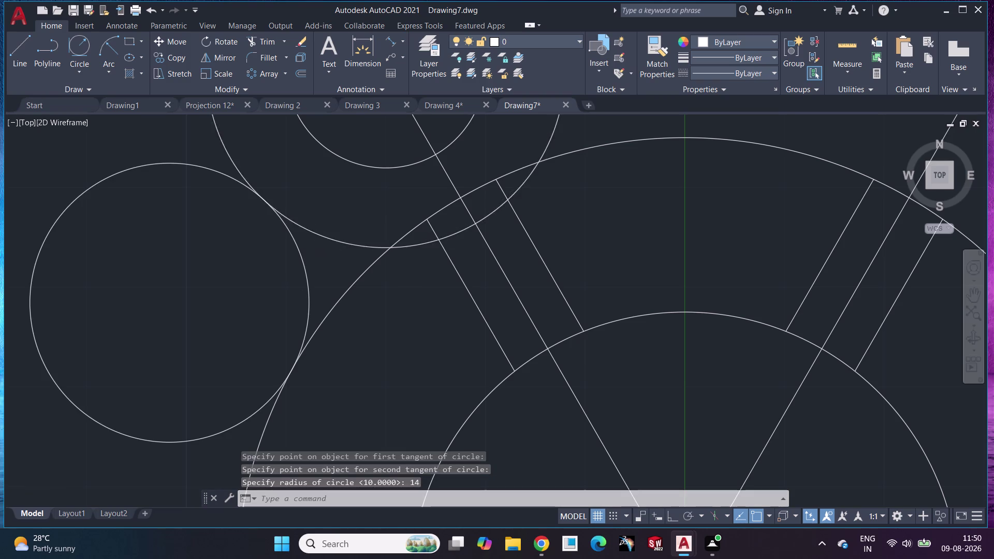
click(265, 44)
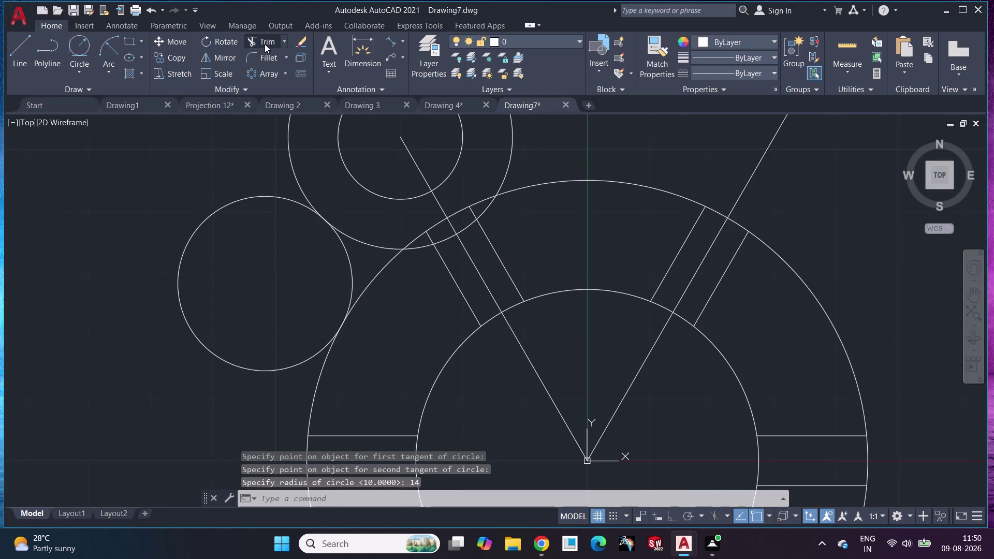
Trim the blend circle to a concave arc and cut the lug circle's arc inside the ring.
click(205, 225)
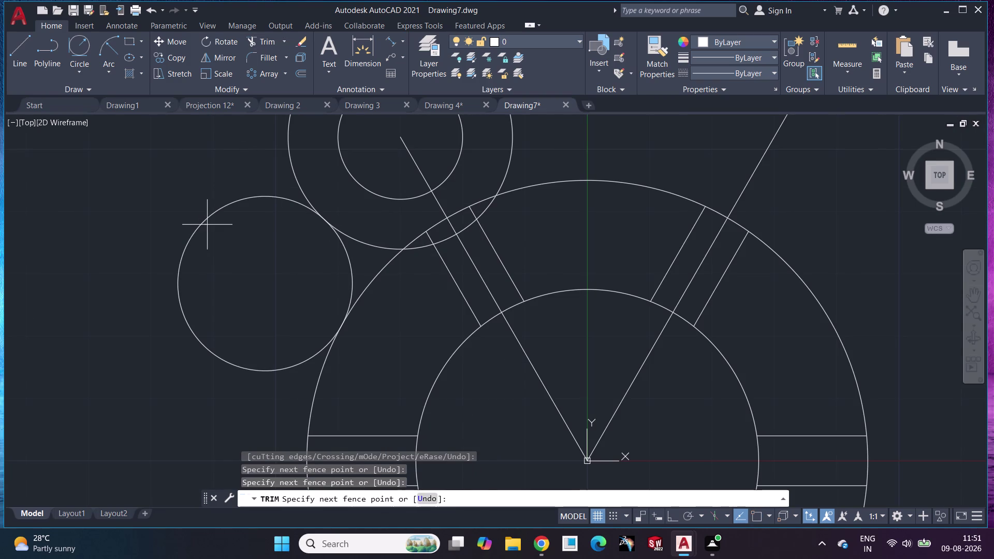
key(Escape)
key(space)
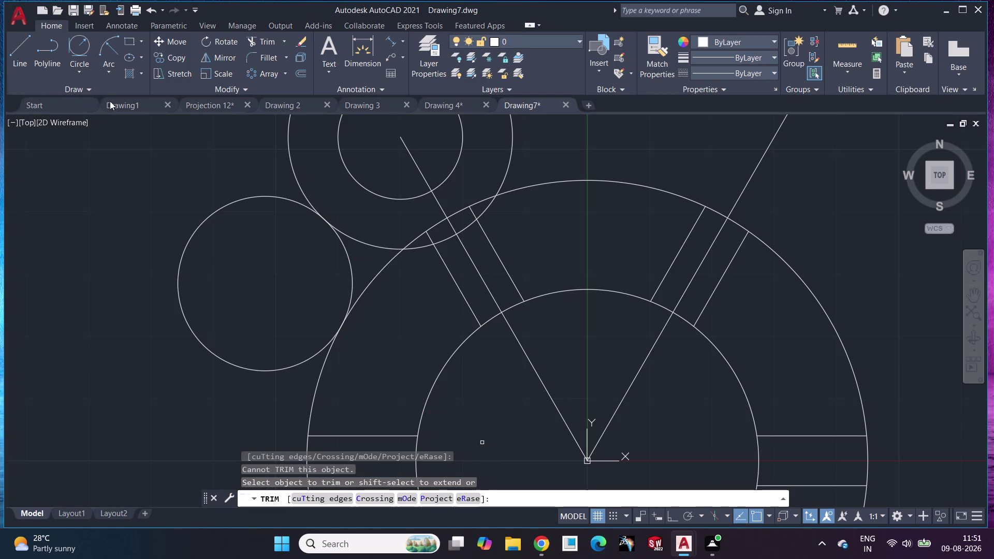
click(185, 248)
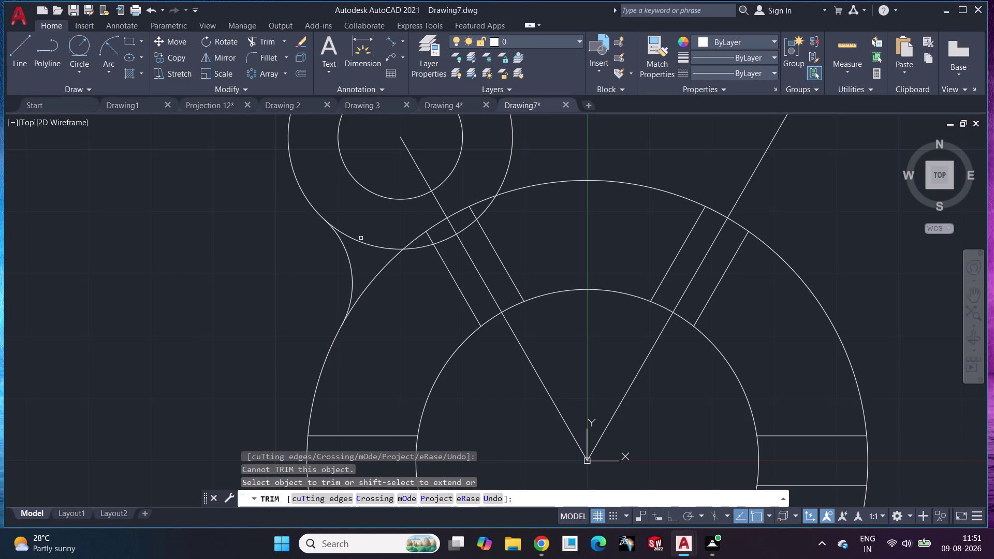
click(359, 242)
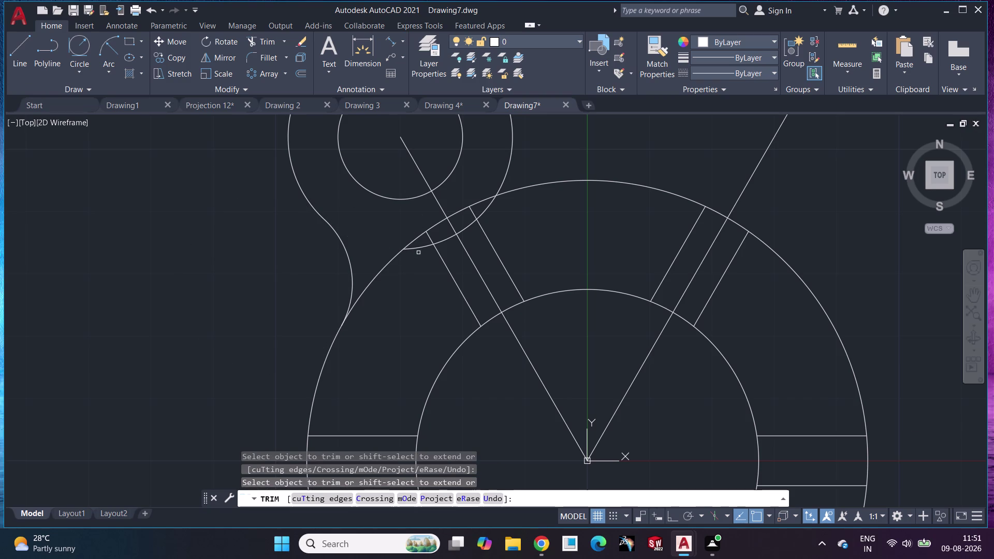
Remove the leftover arc pieces near the lug and slot top, then view the whole part.
click(419, 249)
click(440, 239)
click(469, 229)
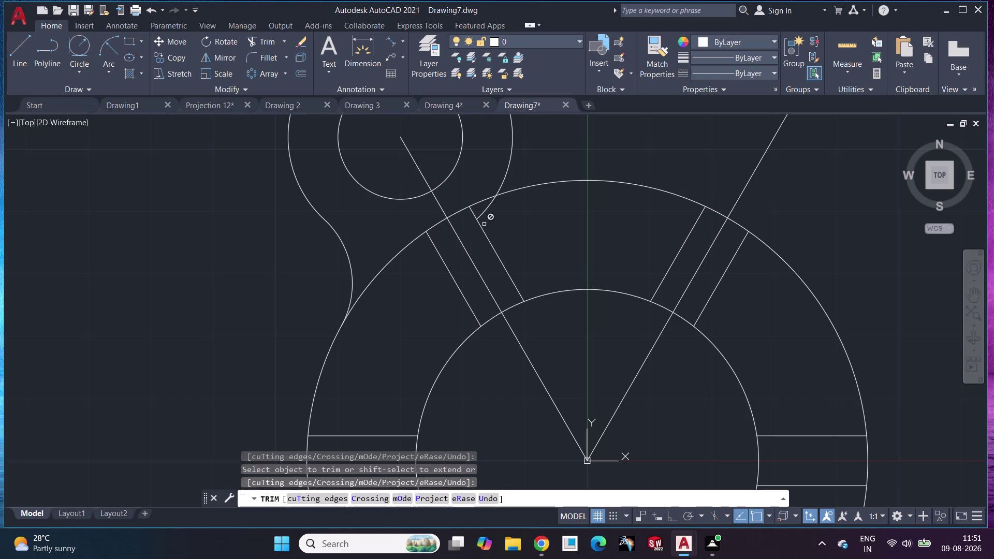
click(485, 212)
scroll(down, 3)
middle_drag(567, 205, 483, 237)
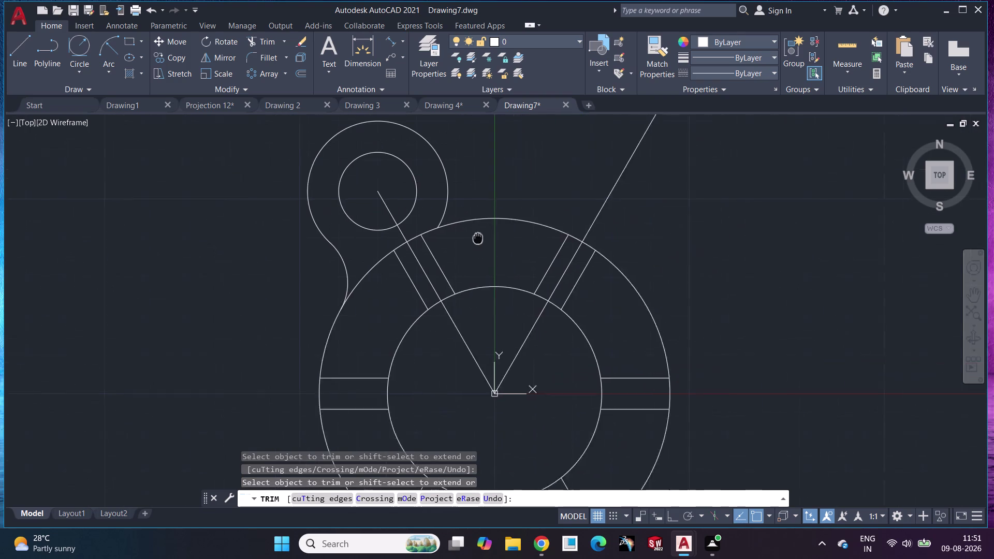
middle_drag(483, 236, 445, 242)
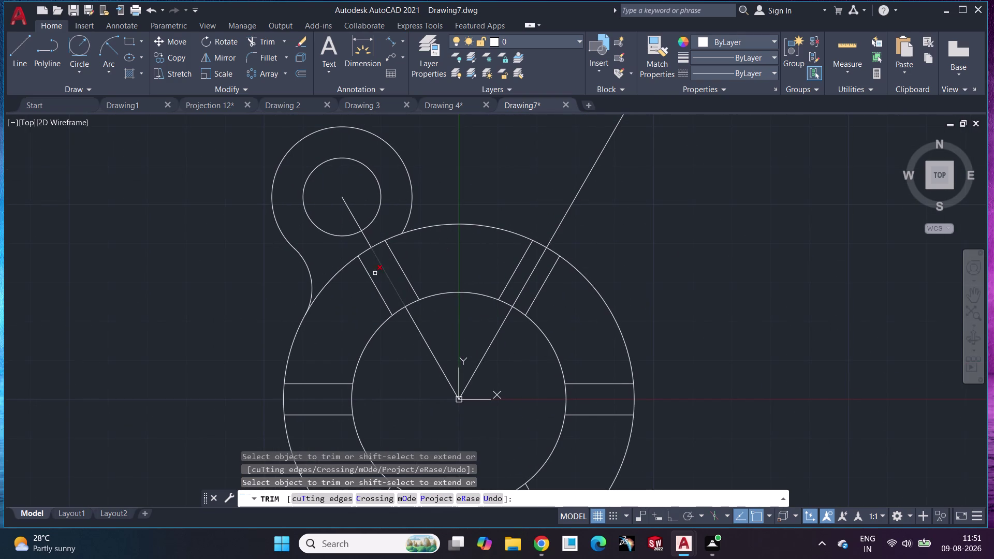
key(Escape)
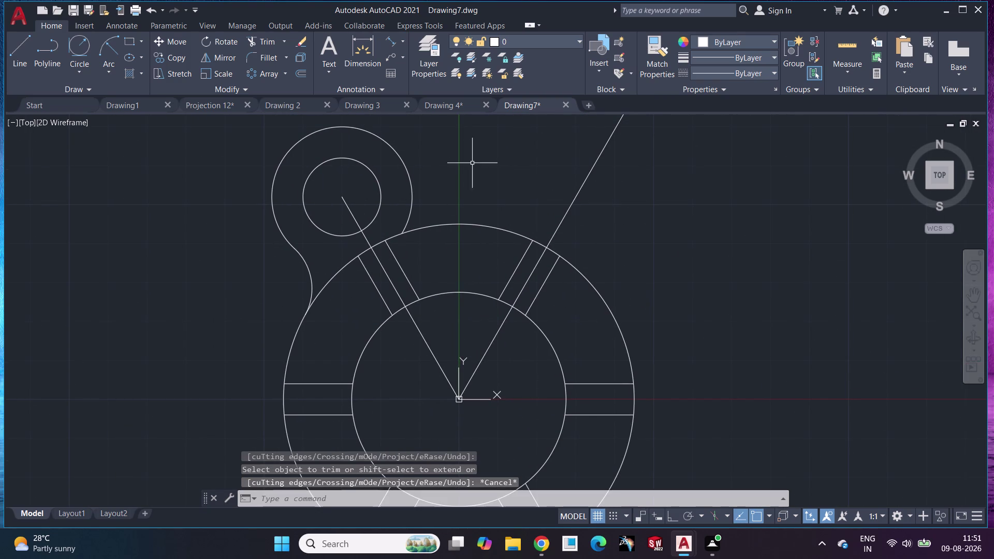
click(413, 186)
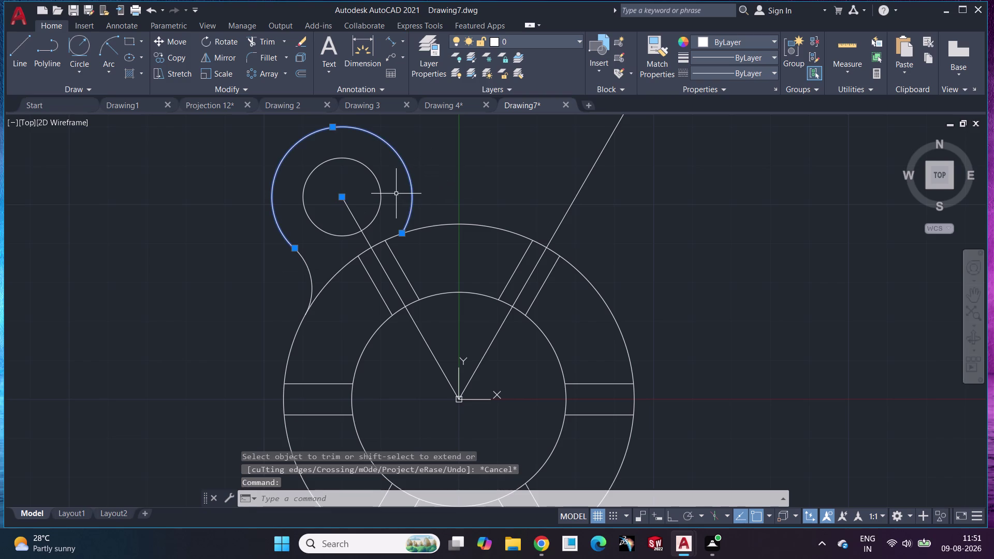
Select the lug arc, hole circle and blend arc for a mirror, then cancel the attempt.
click(374, 179)
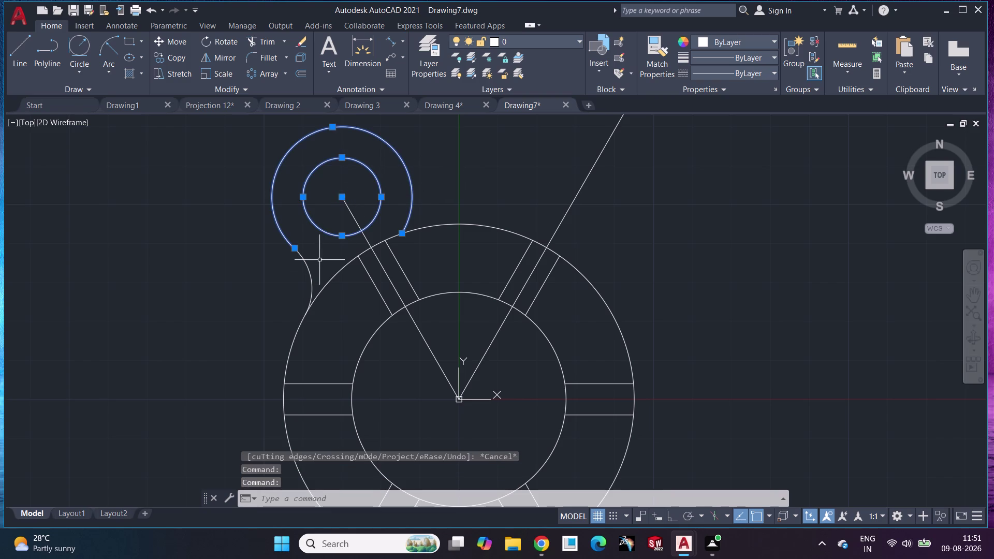
click(308, 267)
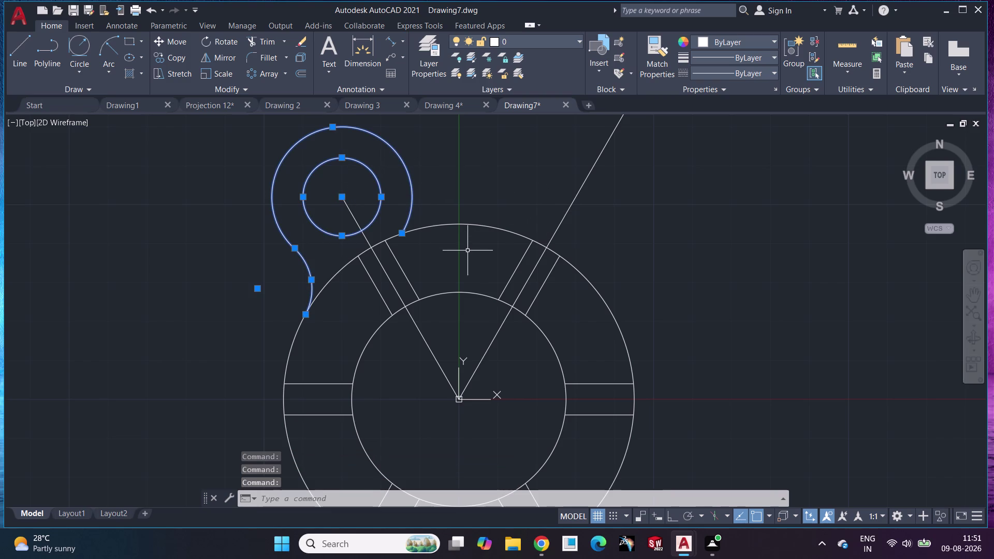
click(212, 59)
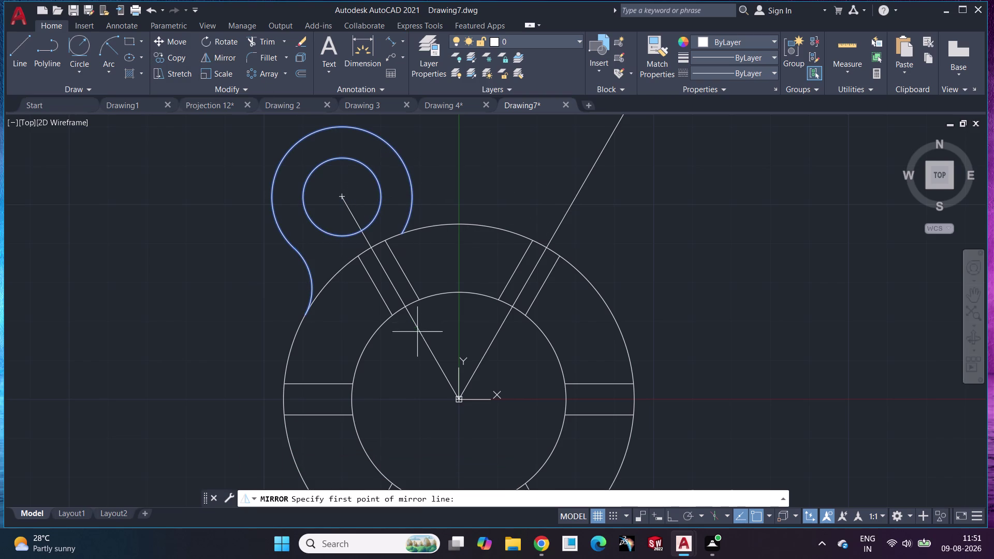
drag(459, 399, 463, 393)
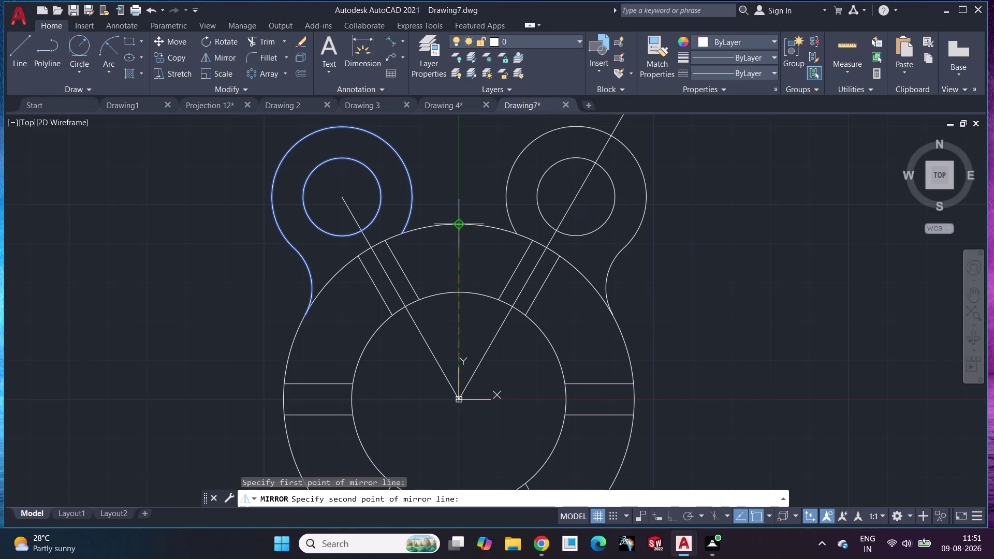
click(457, 225)
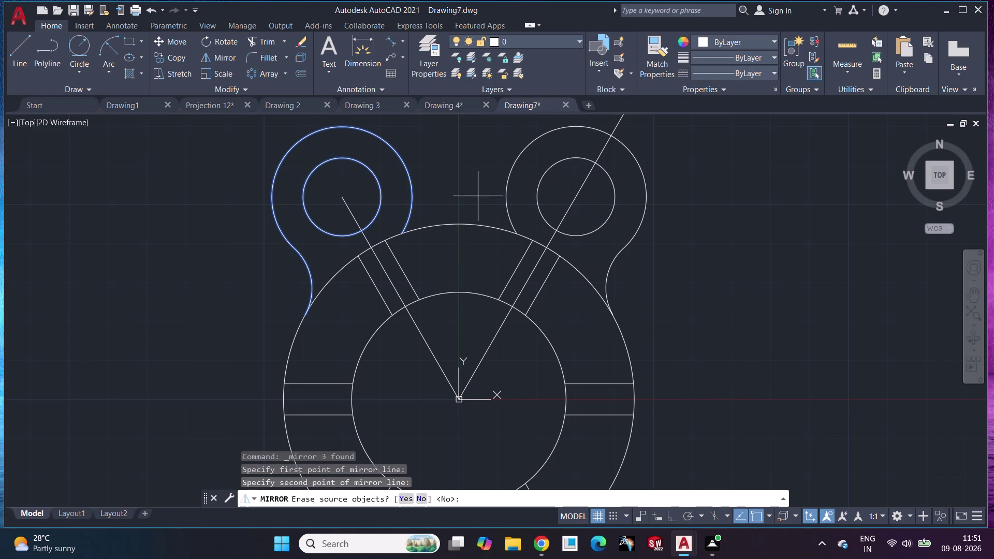
click(478, 191)
key(Escape)
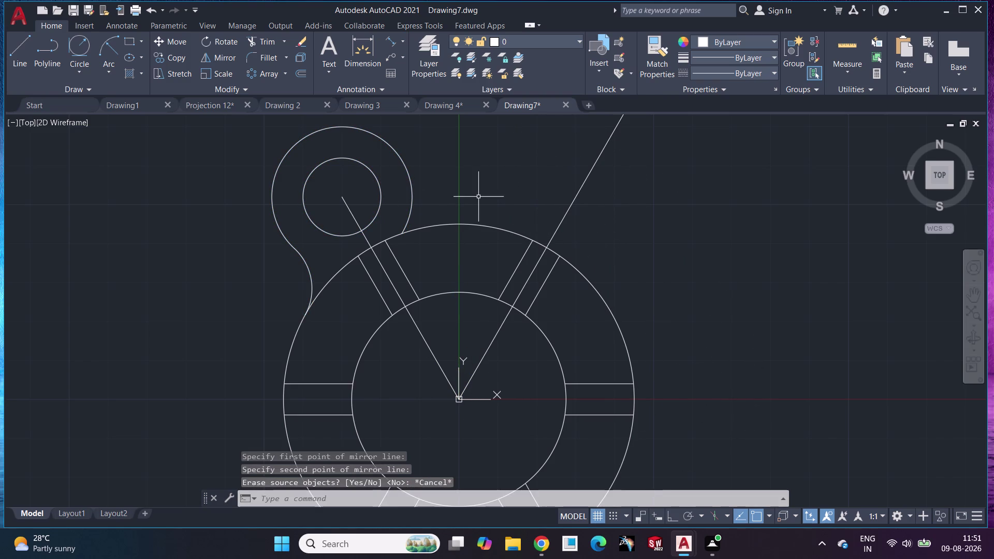
Mirror the lug arc, hole circle and blend arc across the vertical axis, keeping the originals.
click(384, 138)
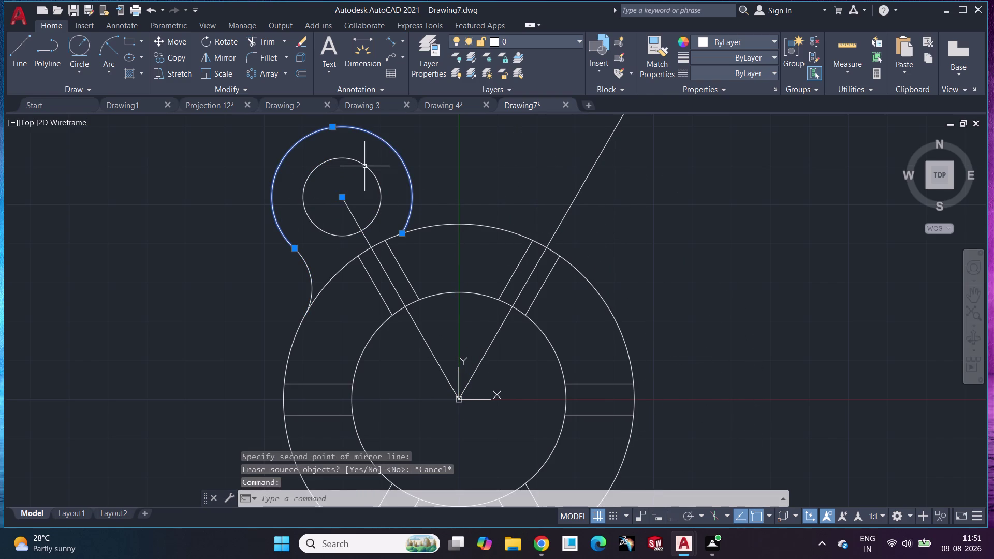
click(365, 165)
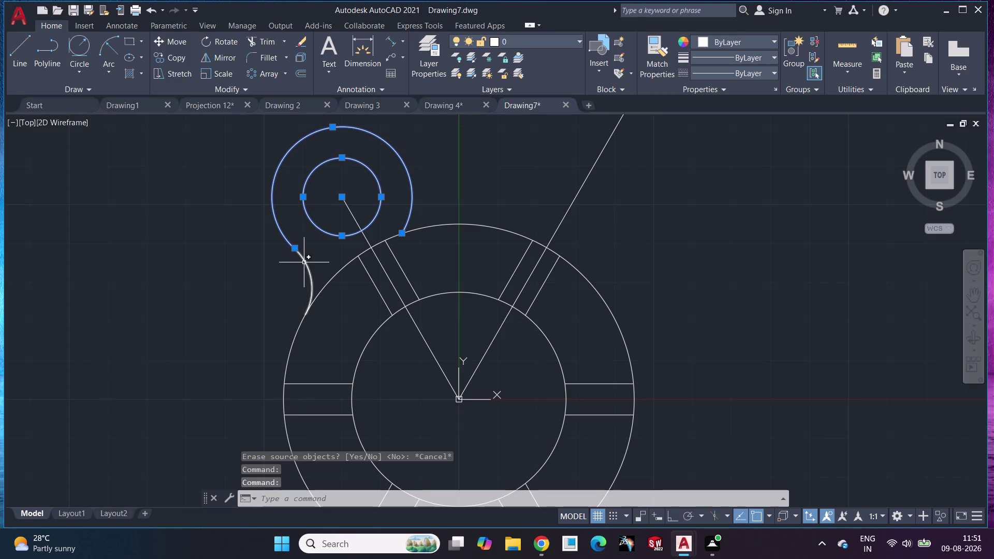
click(305, 262)
click(221, 59)
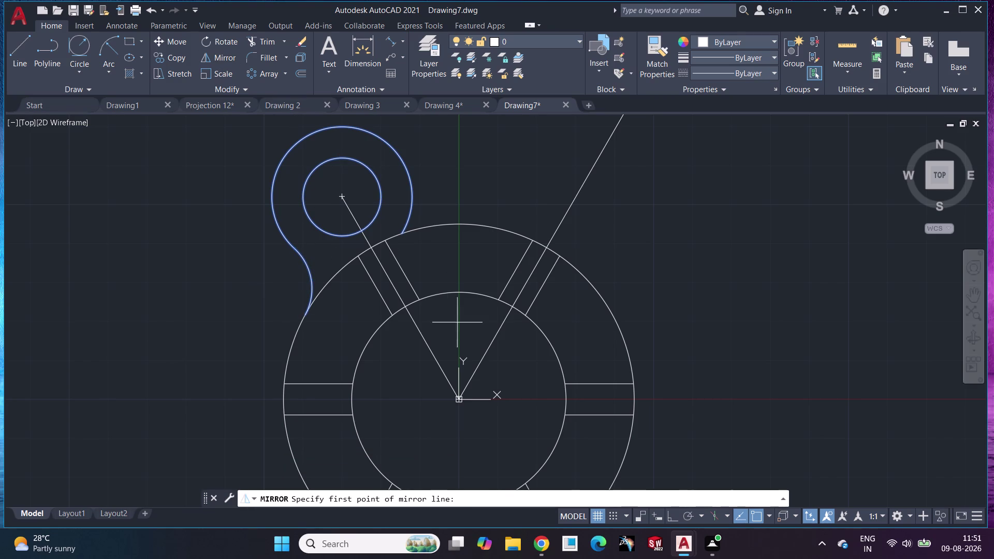
click(458, 404)
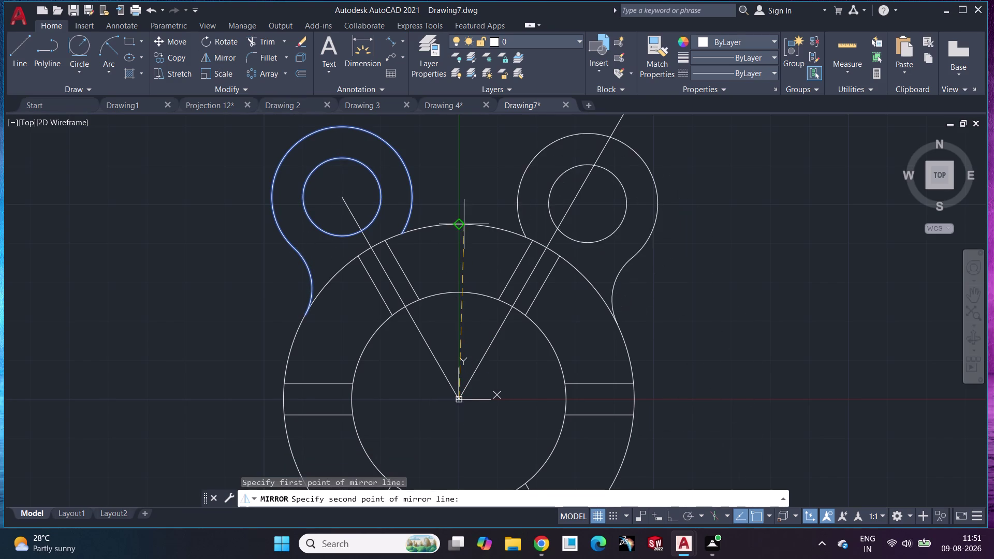
click(456, 221)
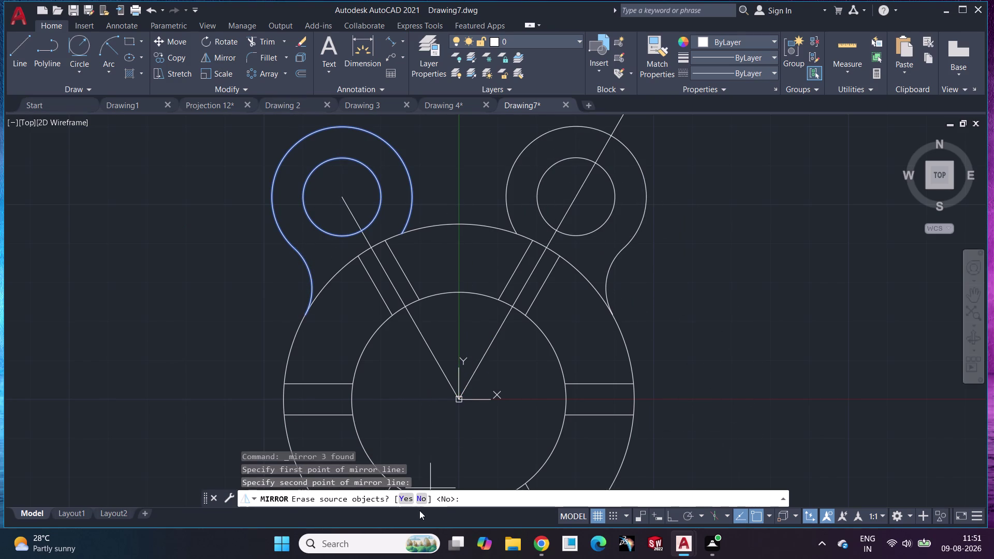
click(422, 503)
Center the whole part in view, then start and cancel a trim.
scroll(down, 3)
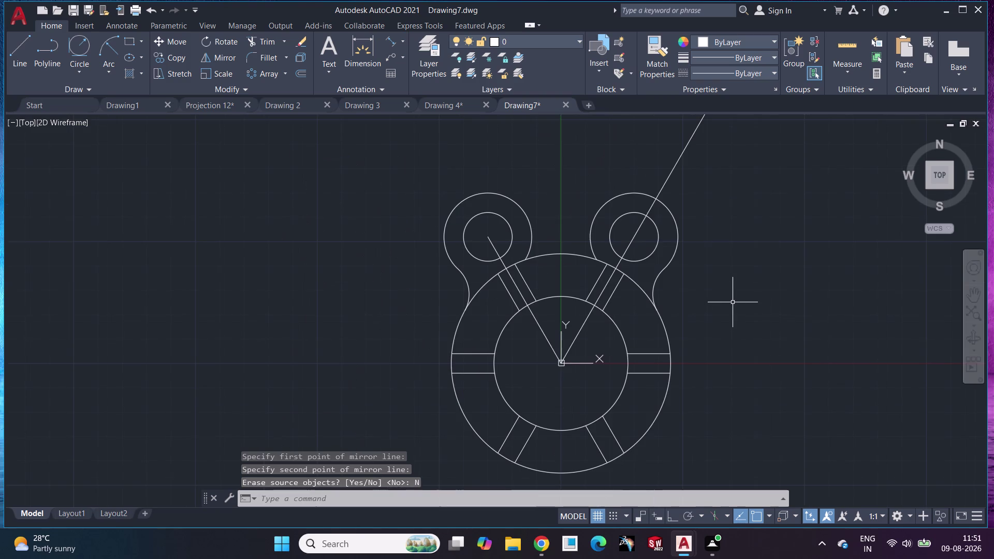
middle_drag(733, 302, 682, 318)
scroll(up, 3)
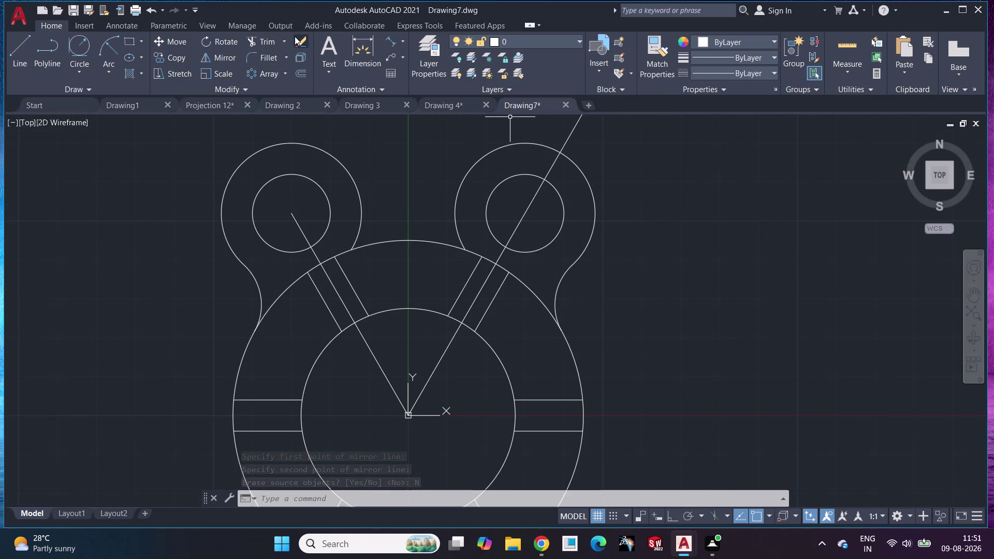
click(268, 40)
click(569, 141)
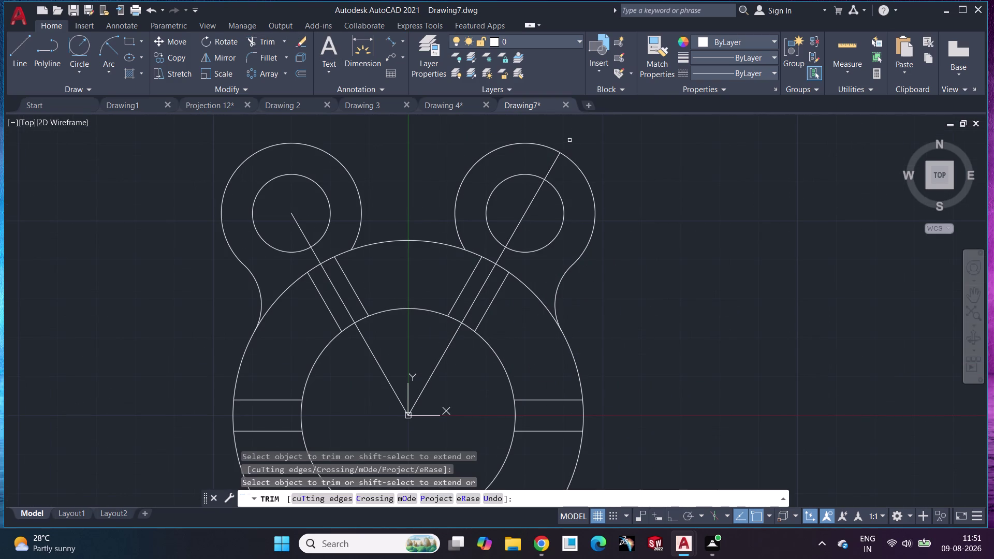
key(Escape)
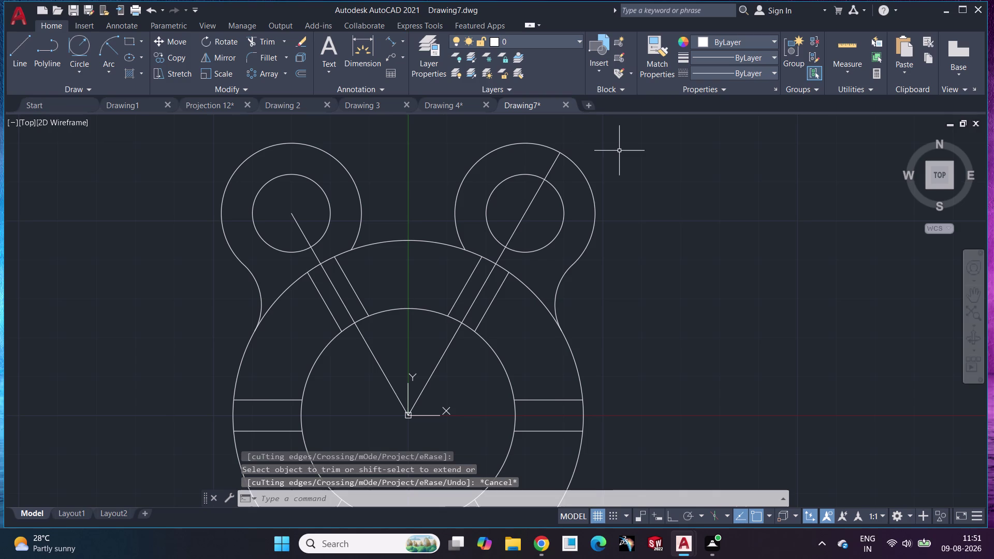